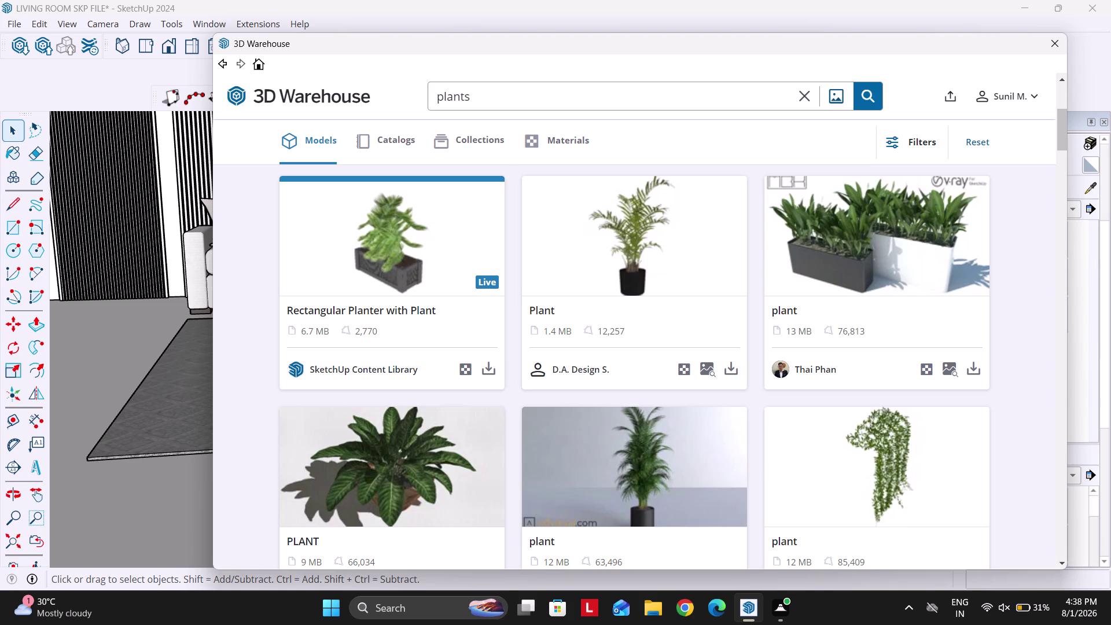
Download the potted palm from the plant results into the model and dismiss the version warning.
scroll(down, 3)
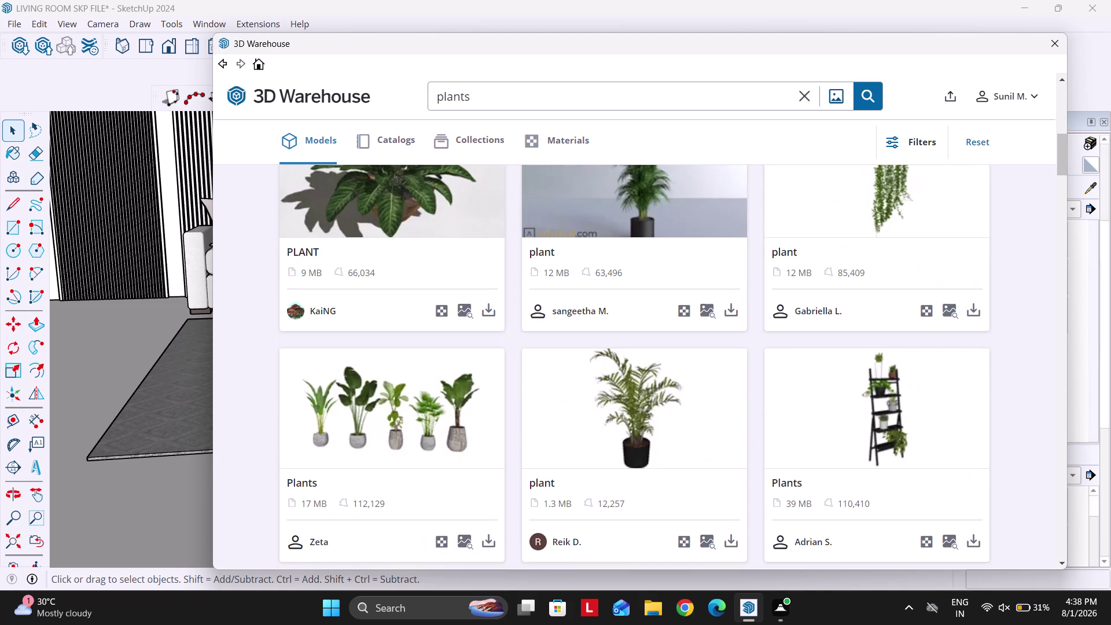
click(730, 312)
click(594, 324)
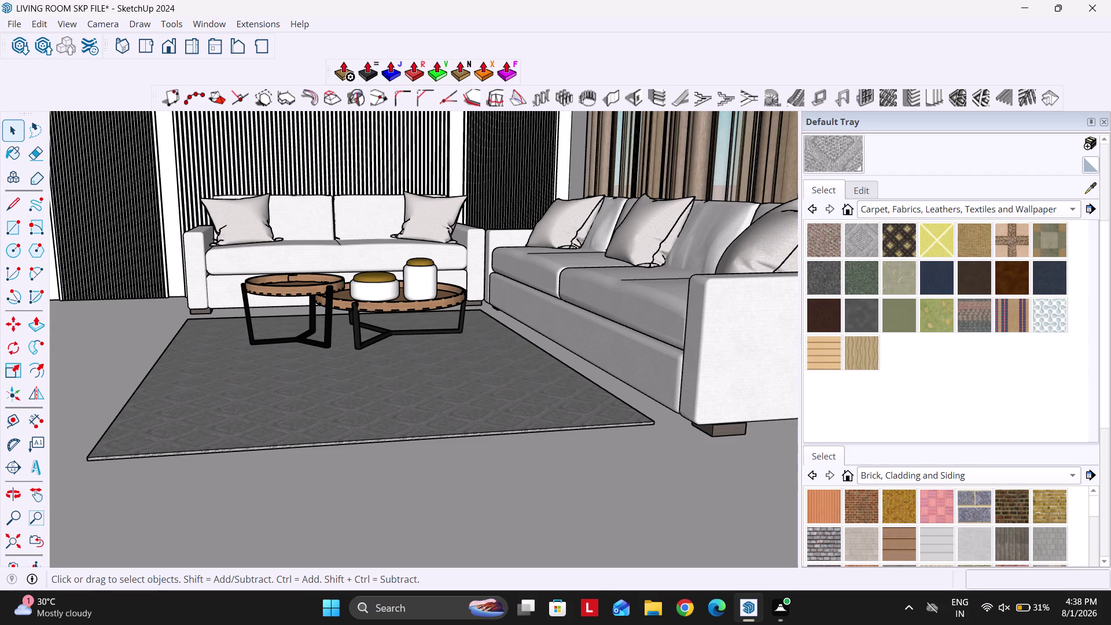
click(690, 337)
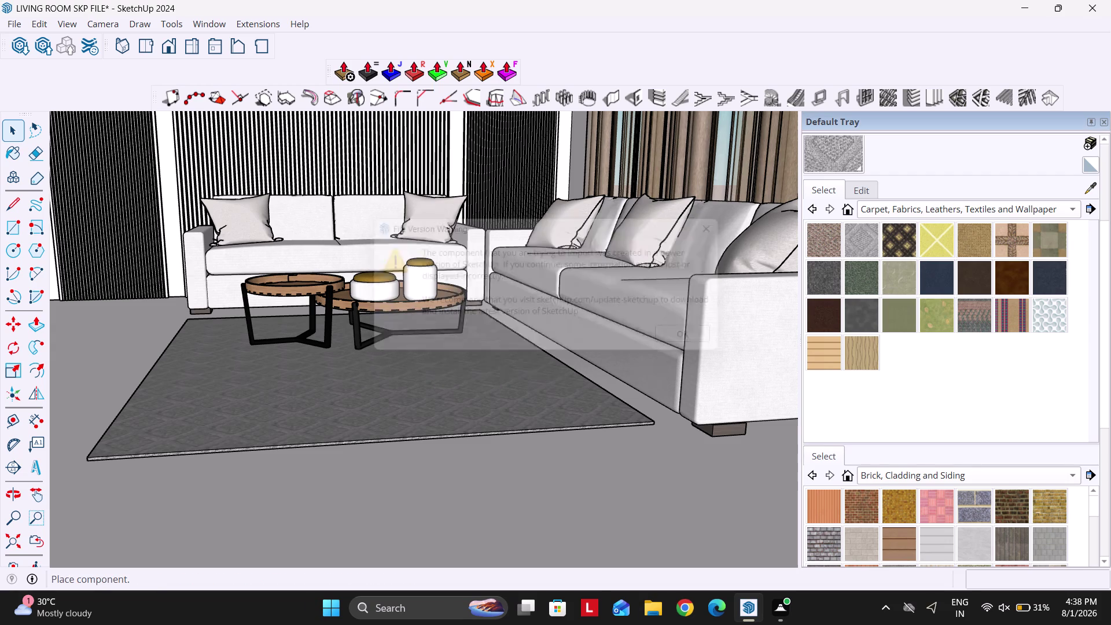
Drop the palm onto the distant floor area of the model.
scroll(down, 3)
scroll(down, 3)
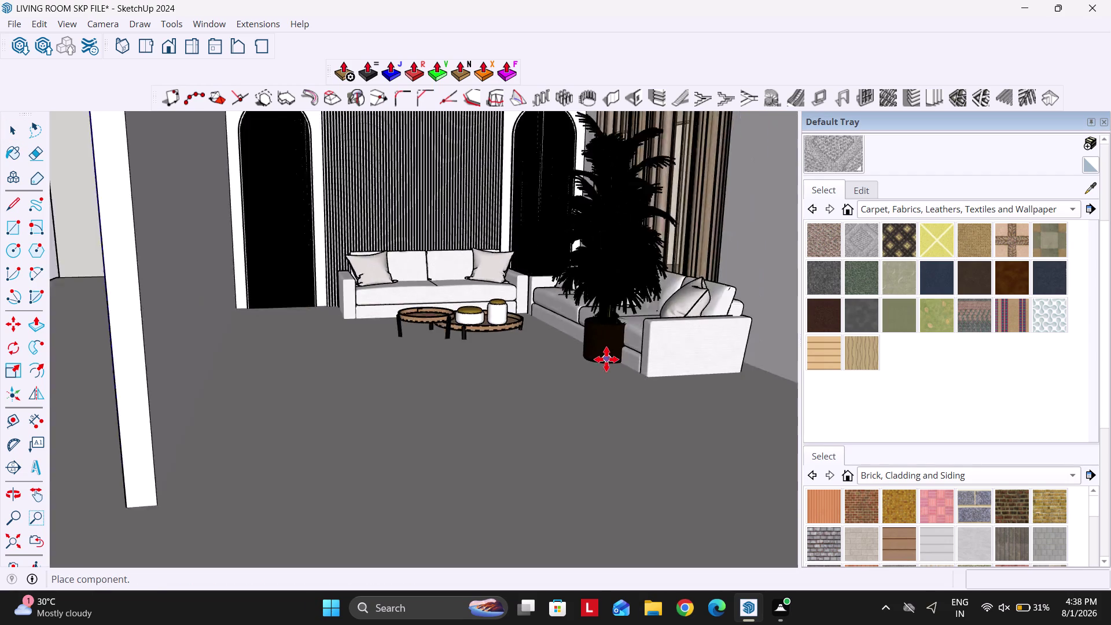
scroll(down, 3)
scroll(down, 3)
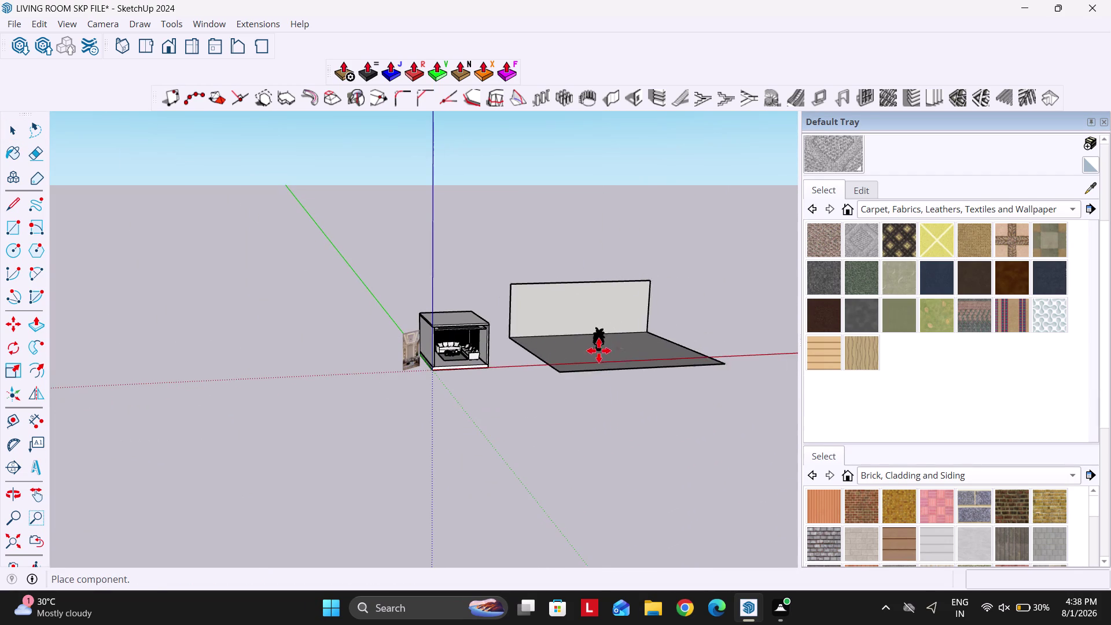
click(615, 356)
key(space)
Select only the palm inside the floor-and-wall group and cut it out.
scroll(up, 3)
scroll(up, 3)
double_click(620, 295)
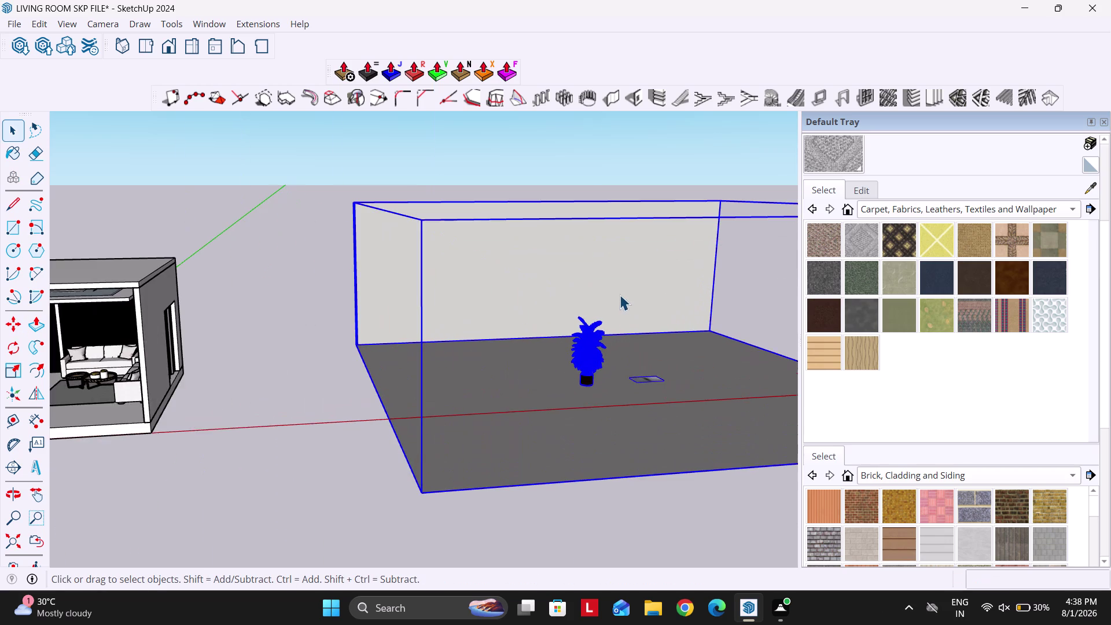
click(596, 346)
key(ctrl+x)
scroll(down, 3)
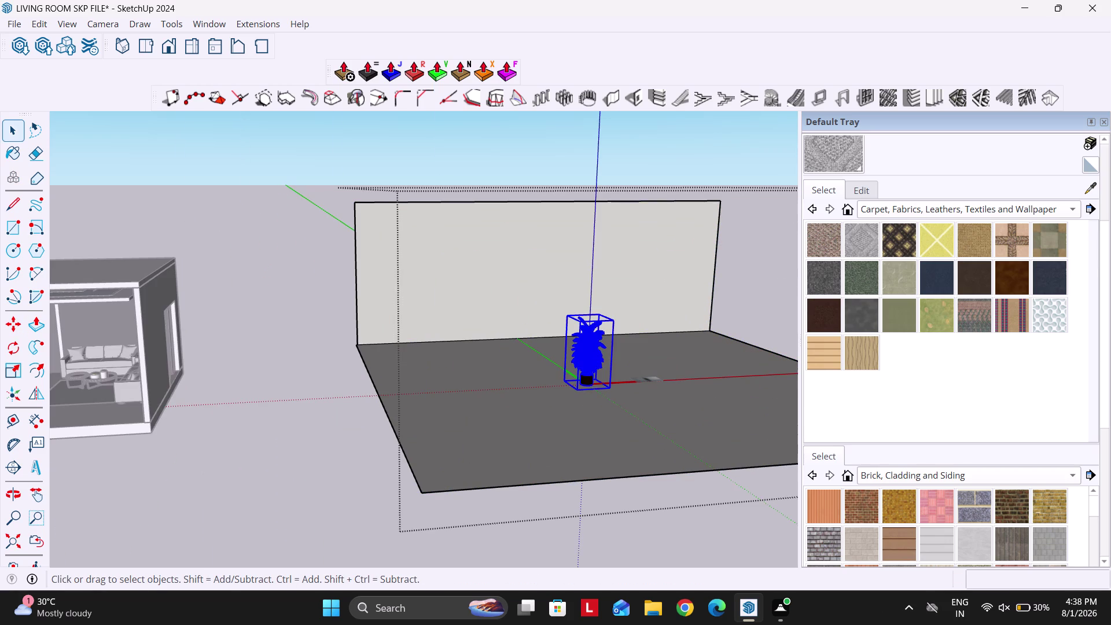
key(Escape)
key(Escape)
click(628, 273)
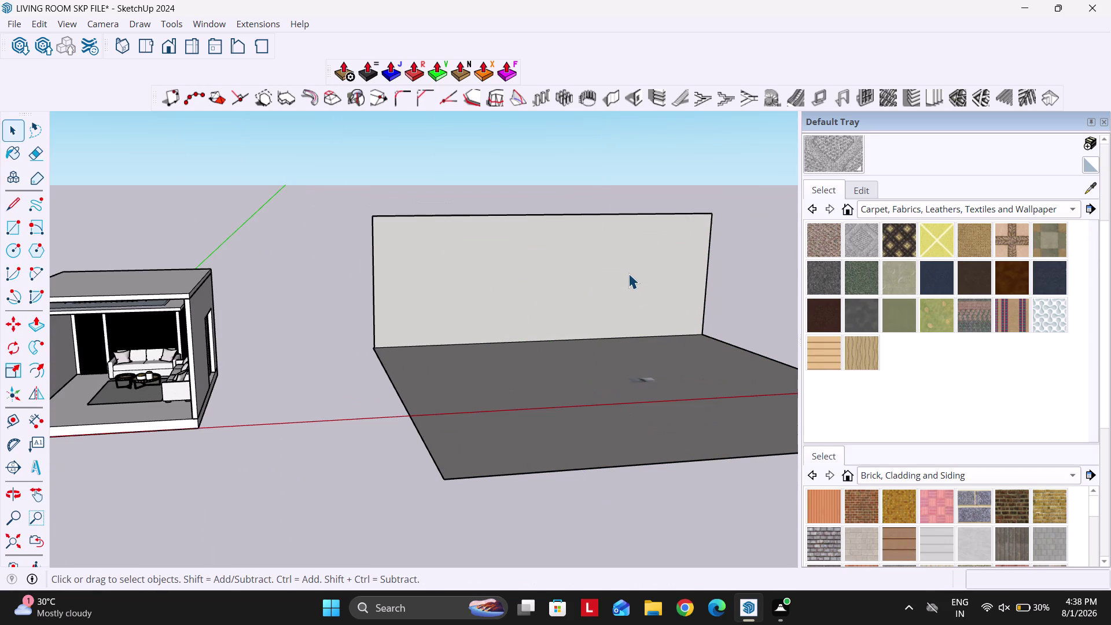
key(Delete)
Paste the cut palm back into the scene near the living room box.
scroll(down, 3)
key(ctrl+v)
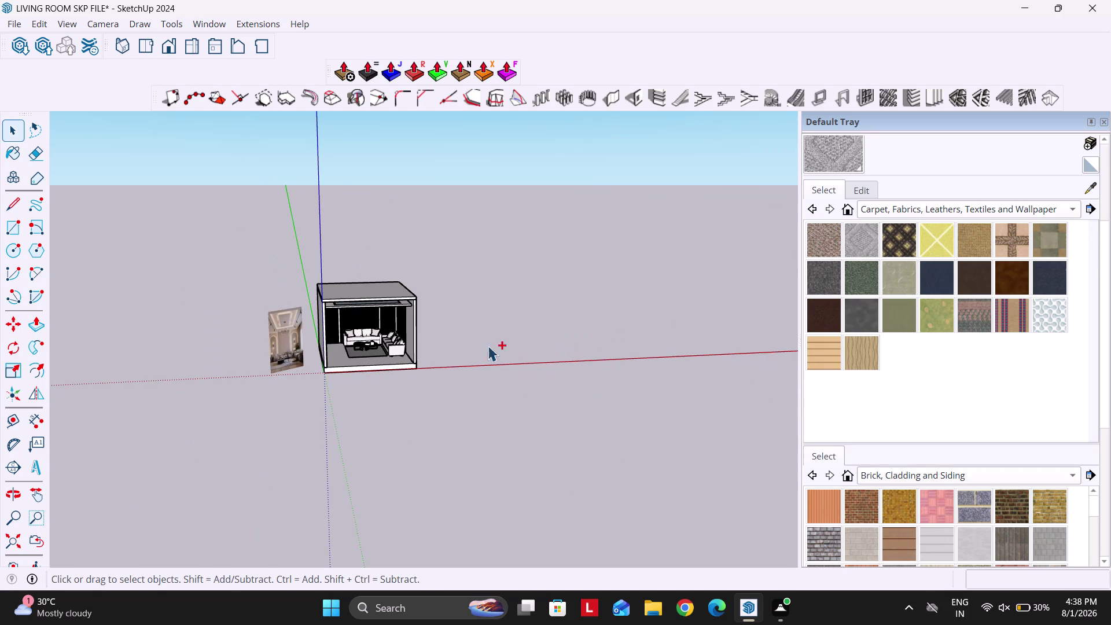
scroll(up, 3)
scroll(up, 3)
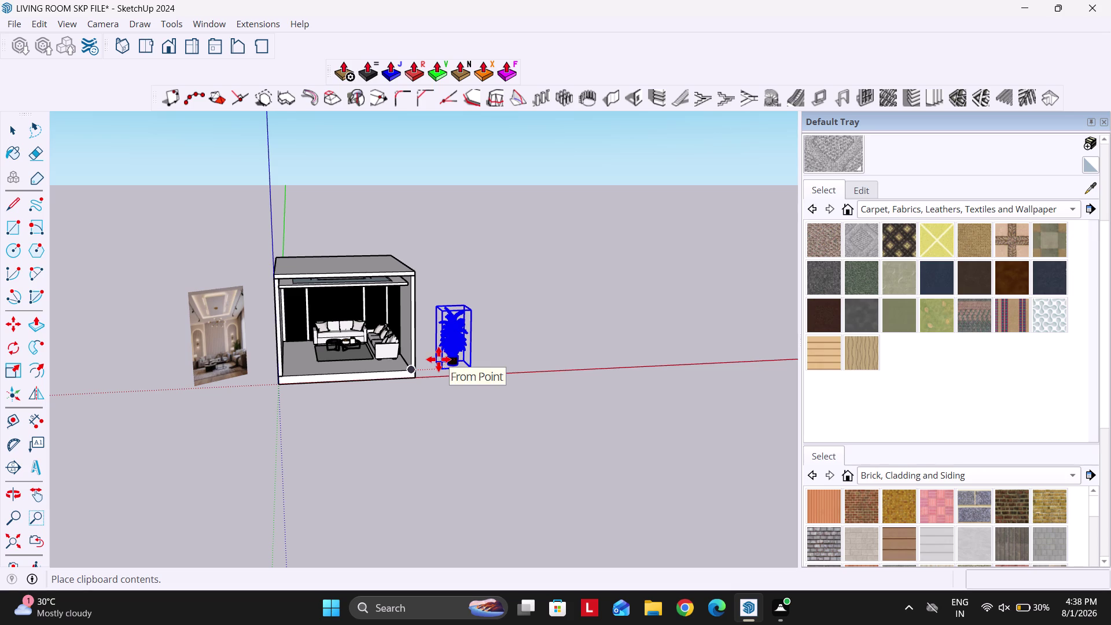
Drop the pasted palm beside the room, then move it into the sofa corner.
scroll(up, 3)
click(456, 373)
scroll(up, 3)
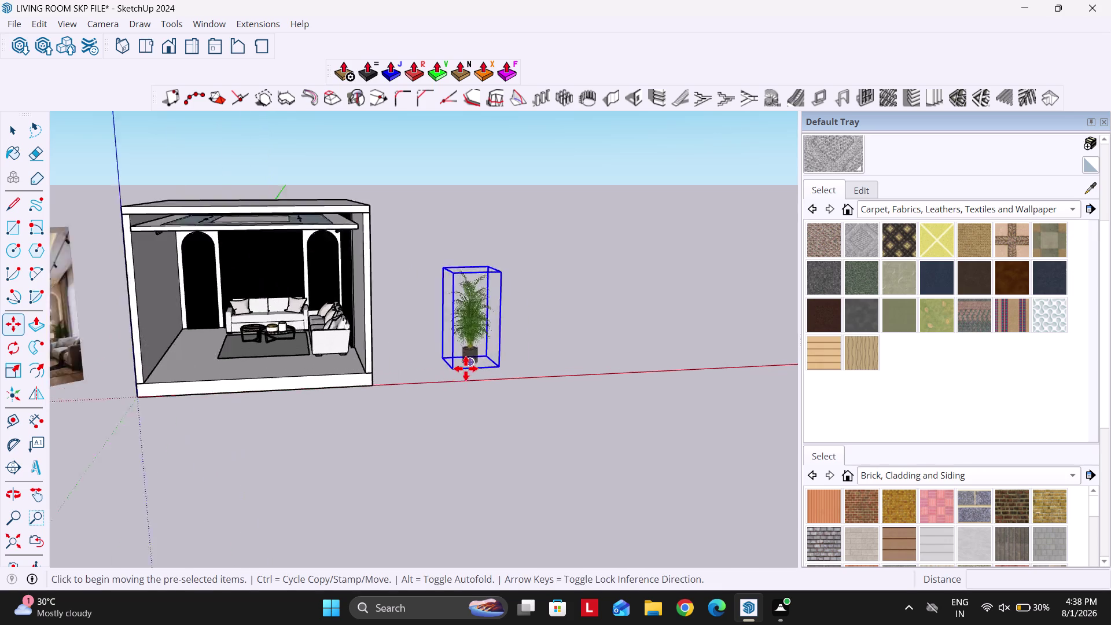
scroll(up, 3)
click(510, 363)
scroll(down, 3)
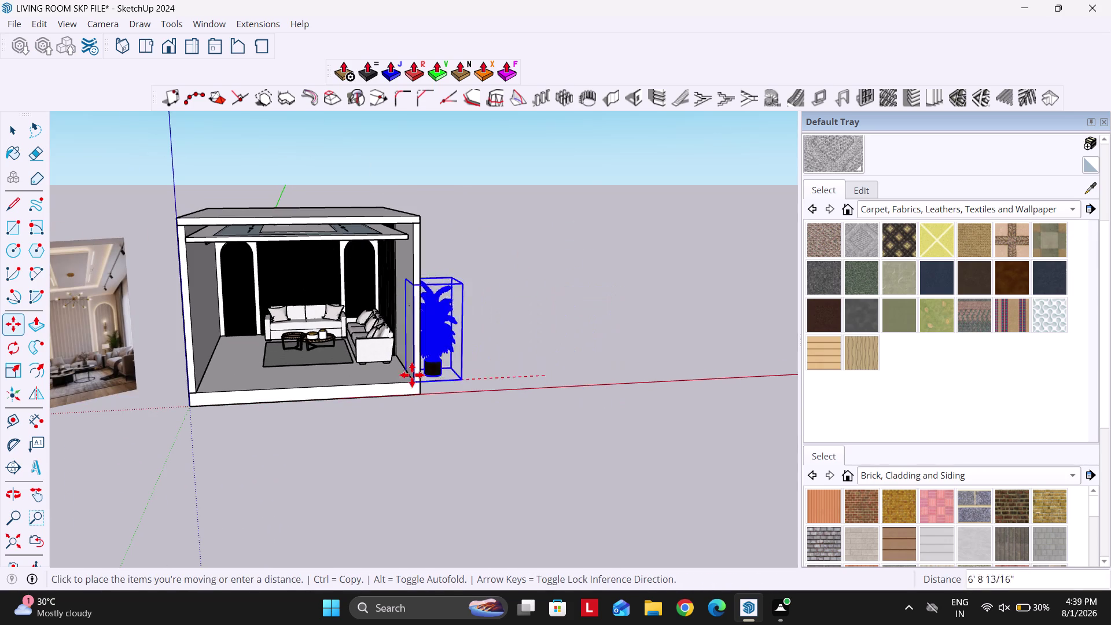
scroll(up, 3)
scroll(up, 3)
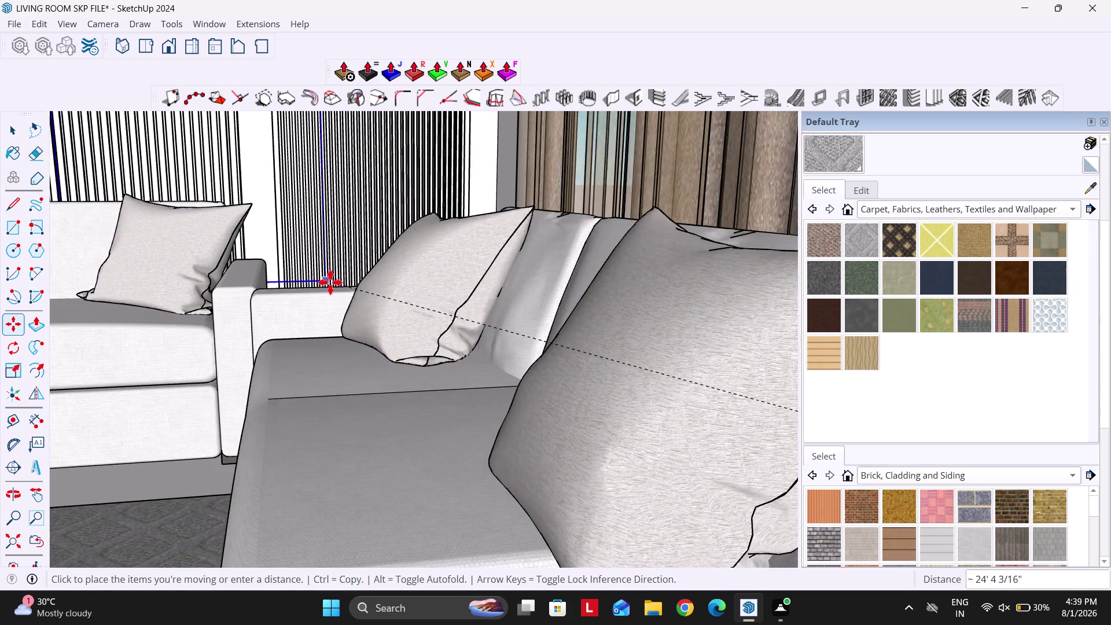
middle_drag(338, 285, 499, 441)
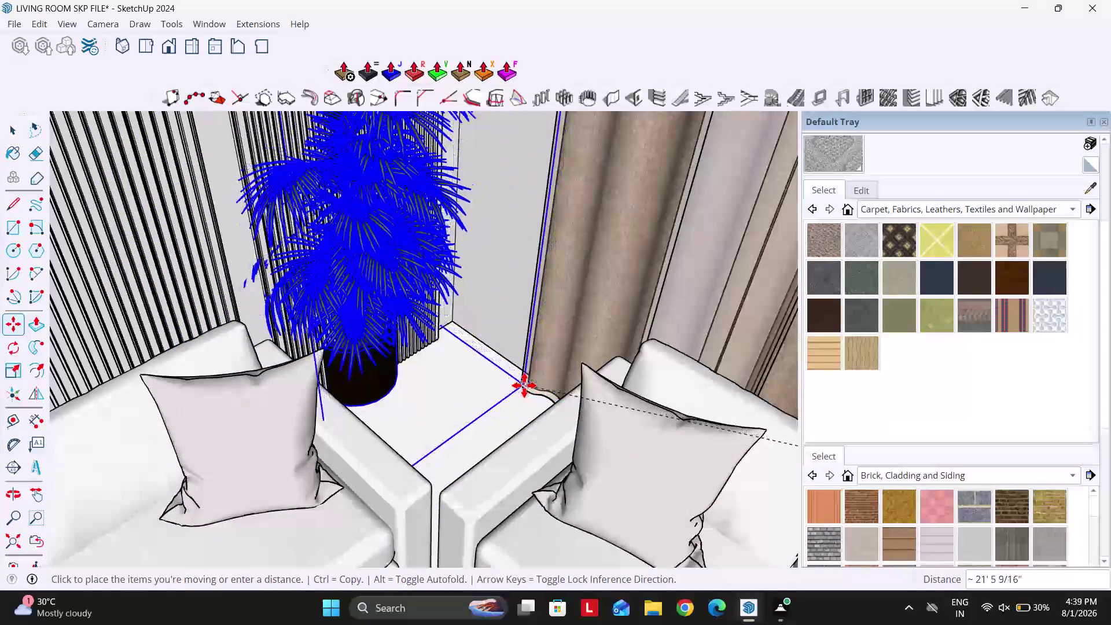
click(525, 385)
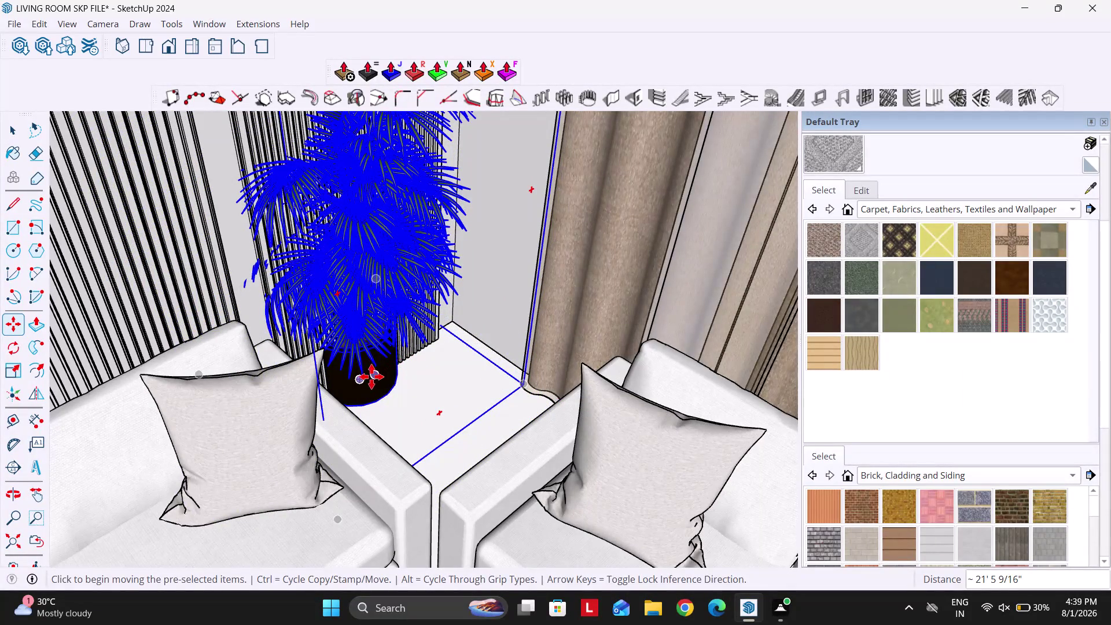
Reposition the palm deeper into the corner between the two sofas.
click(365, 381)
key(Left)
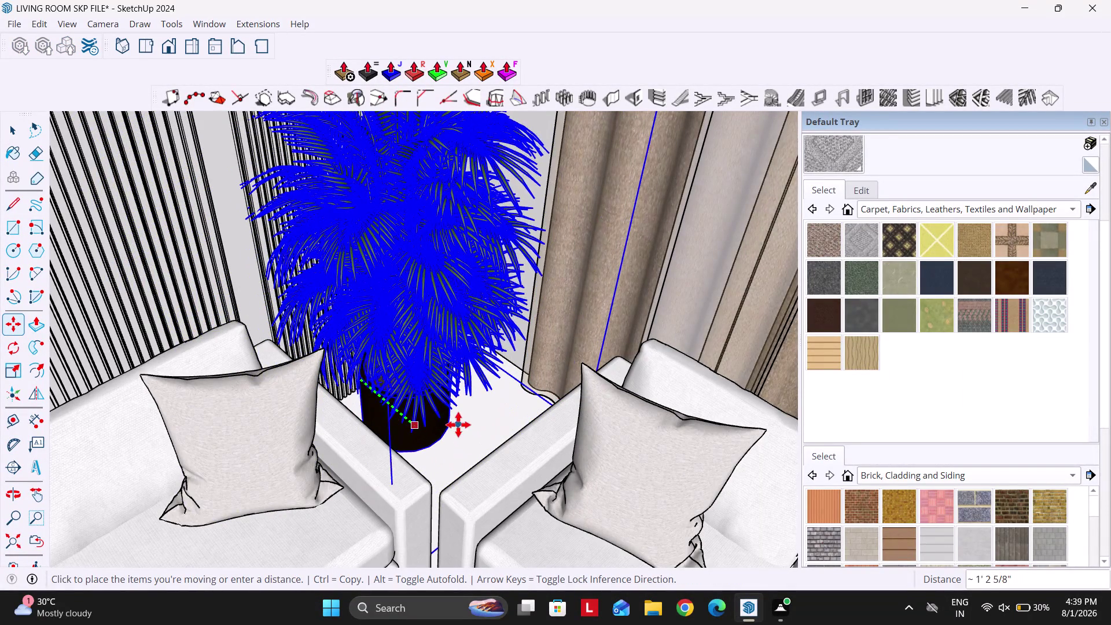
click(474, 439)
click(458, 426)
key(Right)
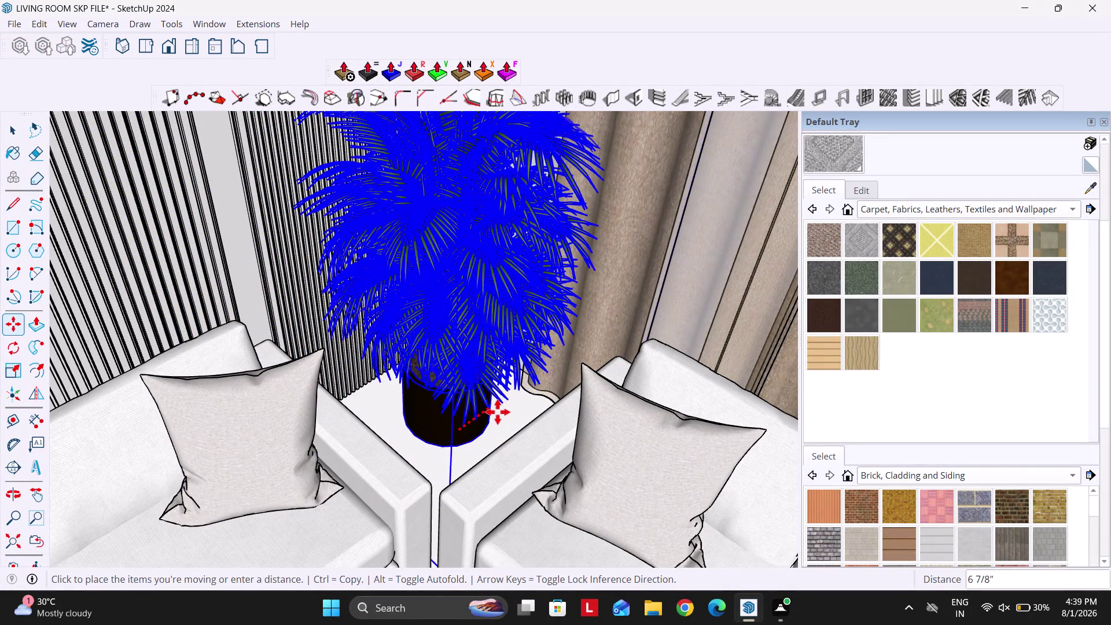
click(491, 416)
key(space)
middle_drag(507, 413, 398, 359)
scroll(down, 3)
middle_drag(469, 416, 419, 333)
scroll(down, 3)
middle_drag(460, 385, 468, 355)
Resize the palm from a corner grip with the Scale tool.
key(s)
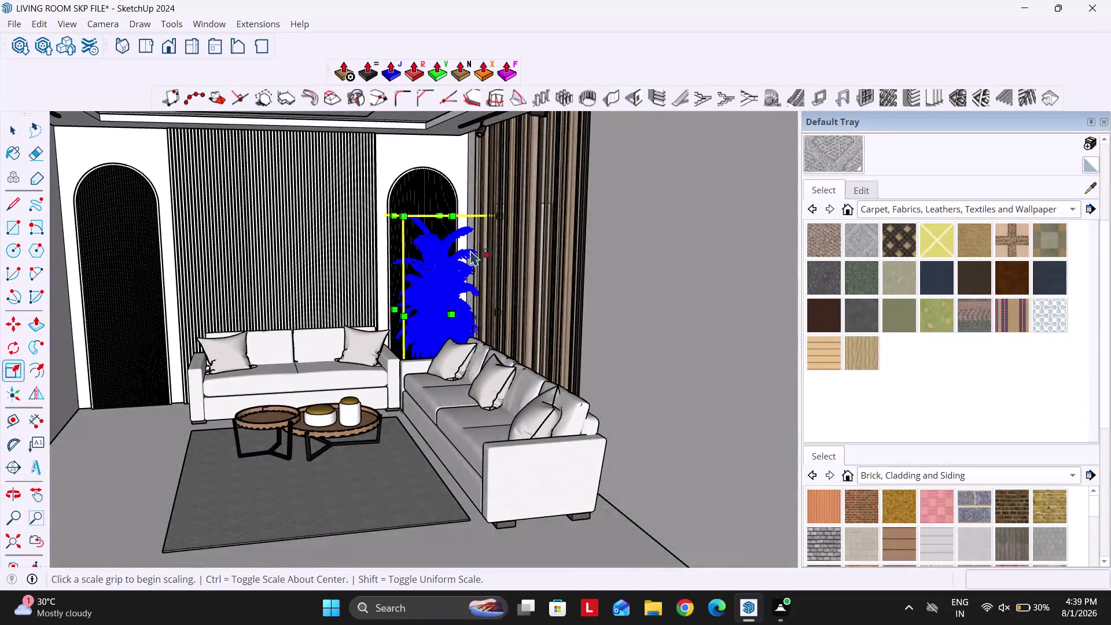
scroll(up, 3)
middle_drag(479, 245, 512, 280)
key(k)
click(464, 200)
key(k)
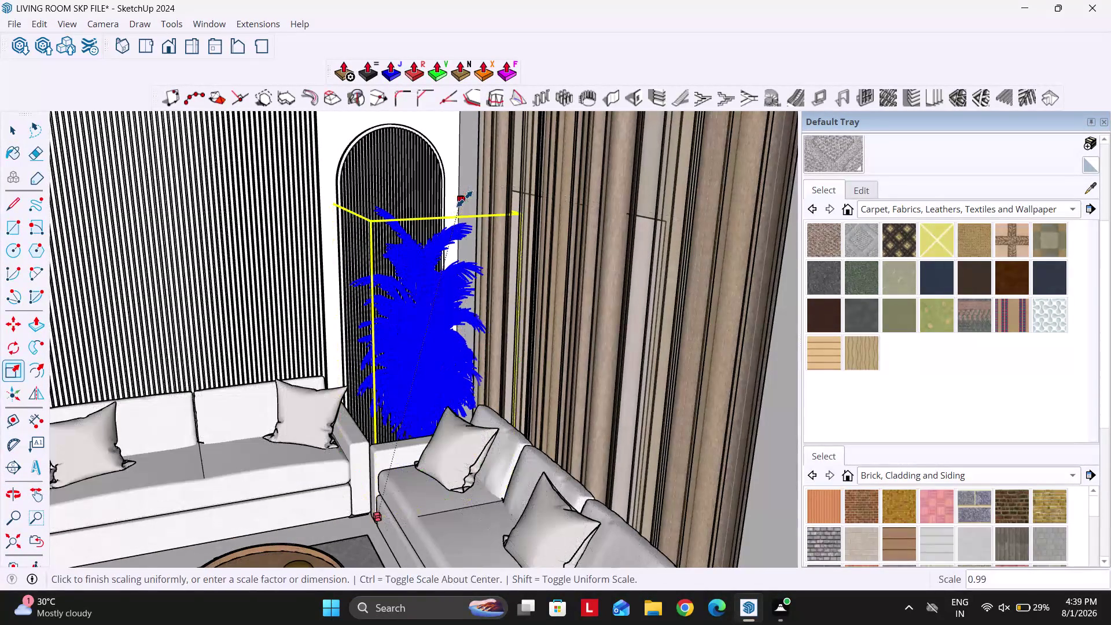
click(451, 270)
key(space)
Move the resized palm snugly into the sofa corner.
scroll(up, 3)
middle_drag(410, 390, 530, 423)
scroll(up, 3)
key(m)
click(470, 459)
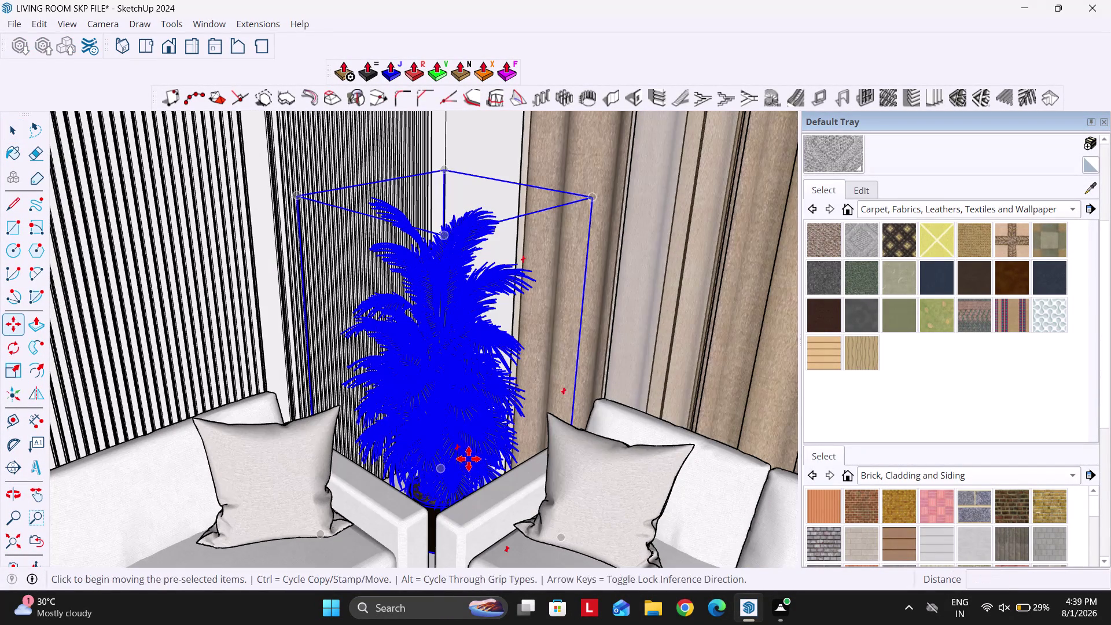
key(Left)
click(456, 455)
key(space)
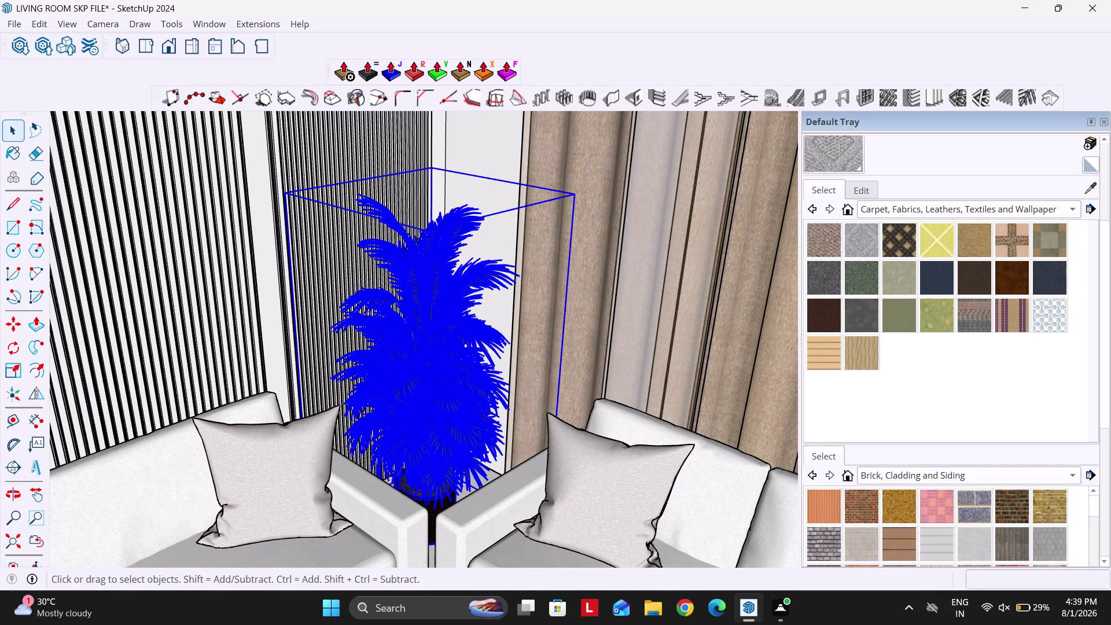
click(13, 544)
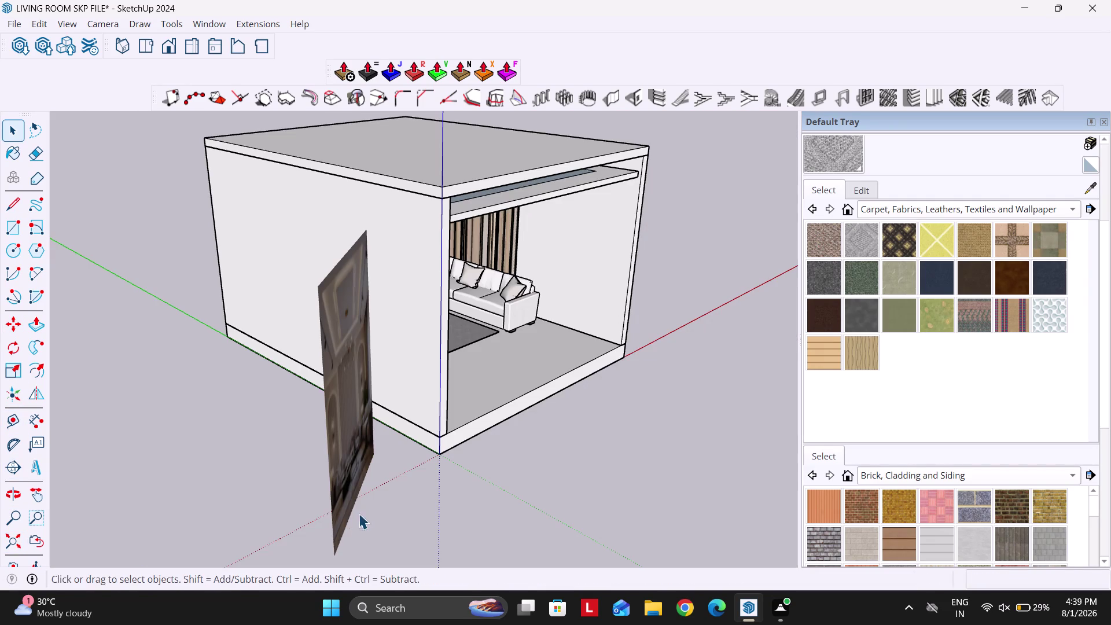
Orbit around the outside of the room and deselect the palm.
middle_drag(316, 496, 172, 486)
scroll(down, 3)
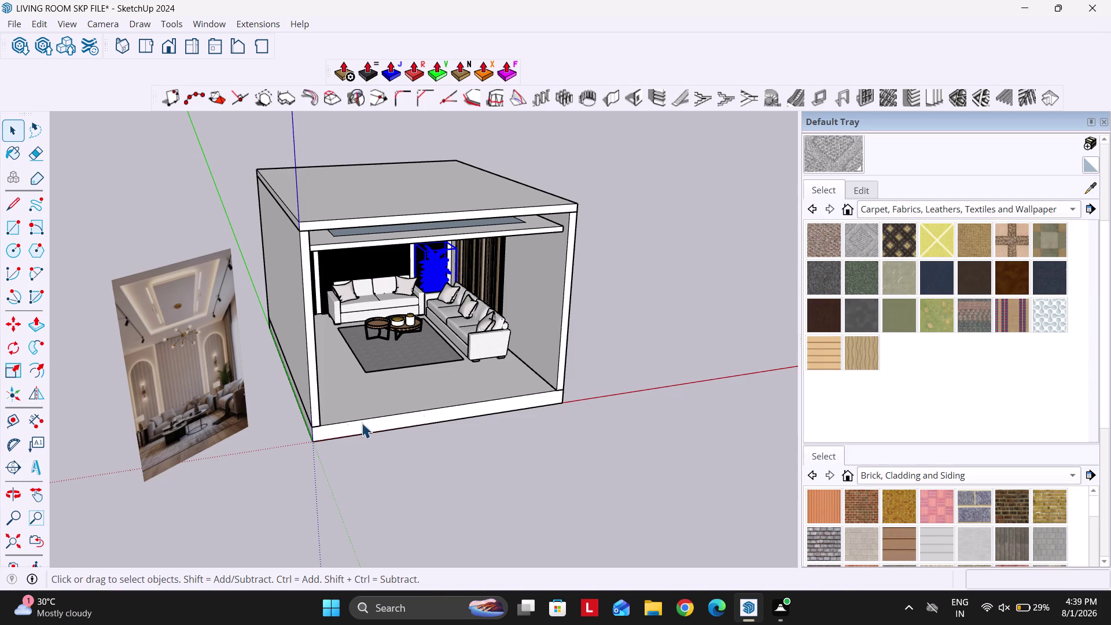
click(570, 434)
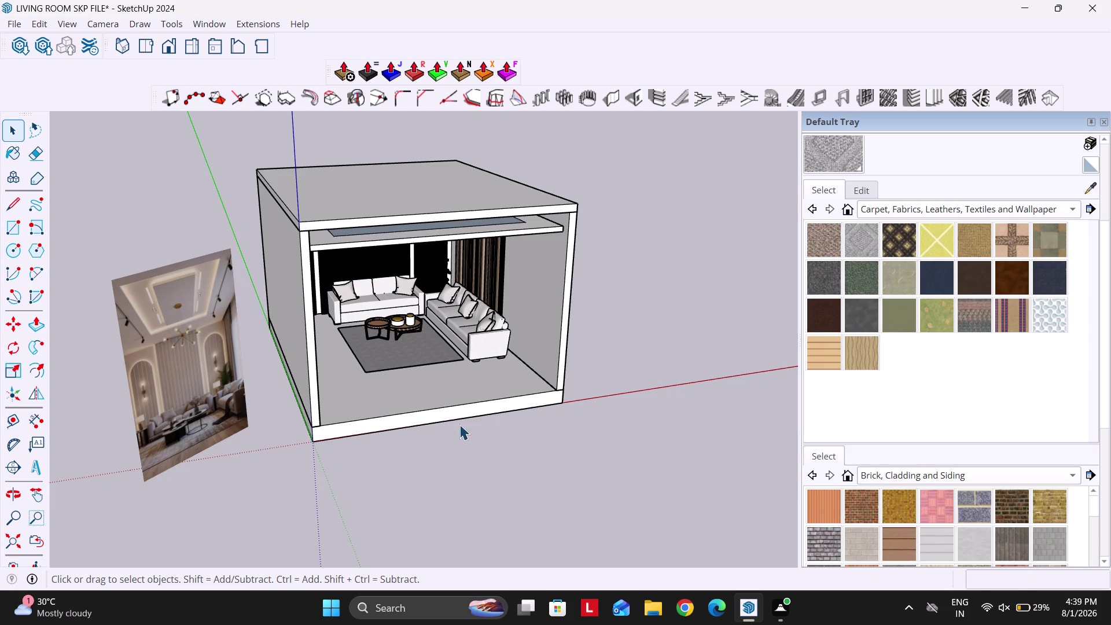
Orbit into the room toward the sofas and back out, then launch 3D Warehouse.
scroll(down, 3)
middle_drag(521, 446, 415, 397)
scroll(up, 3)
scroll(up, 3)
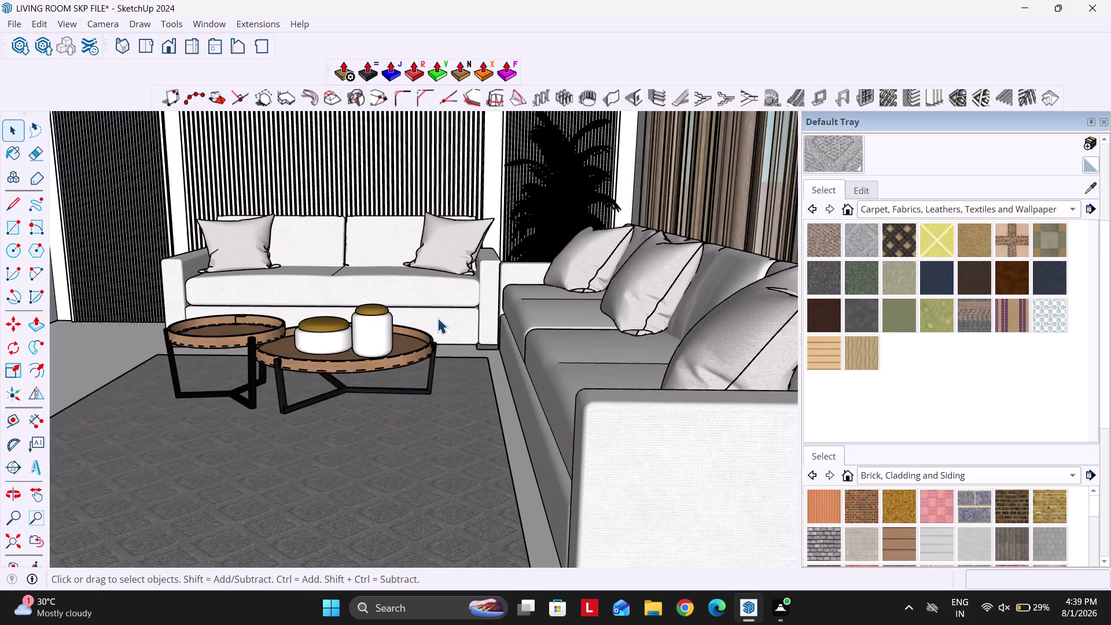
scroll(up, 3)
middle_drag(507, 238, 598, 326)
right_drag(545, 254, 555, 258)
scroll(down, 3)
scroll(down, 3)
scroll(down, 3)
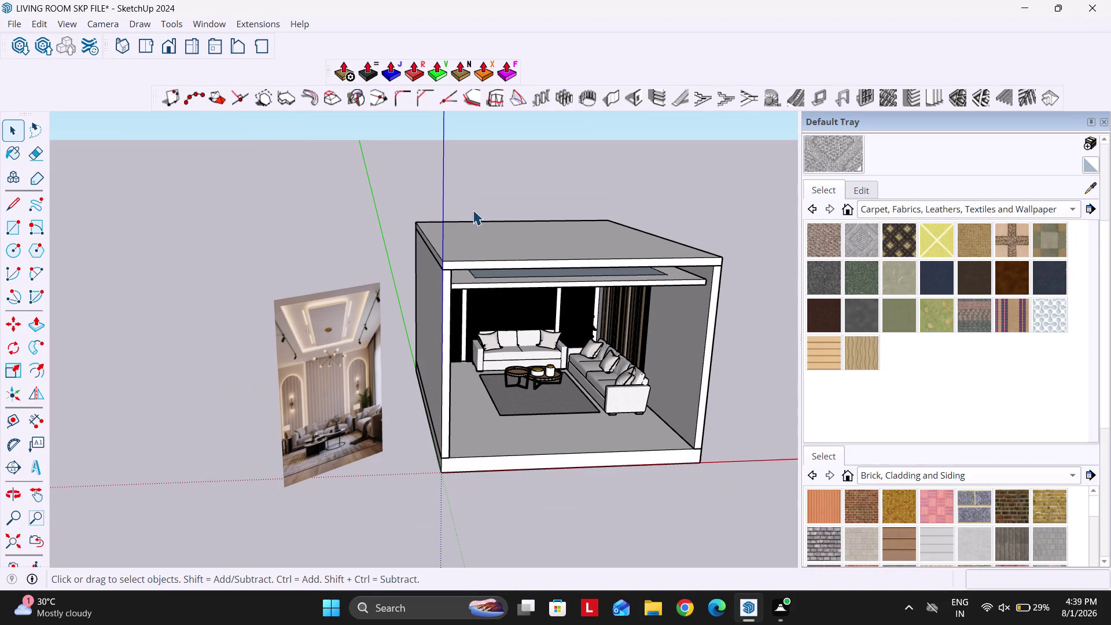
click(22, 47)
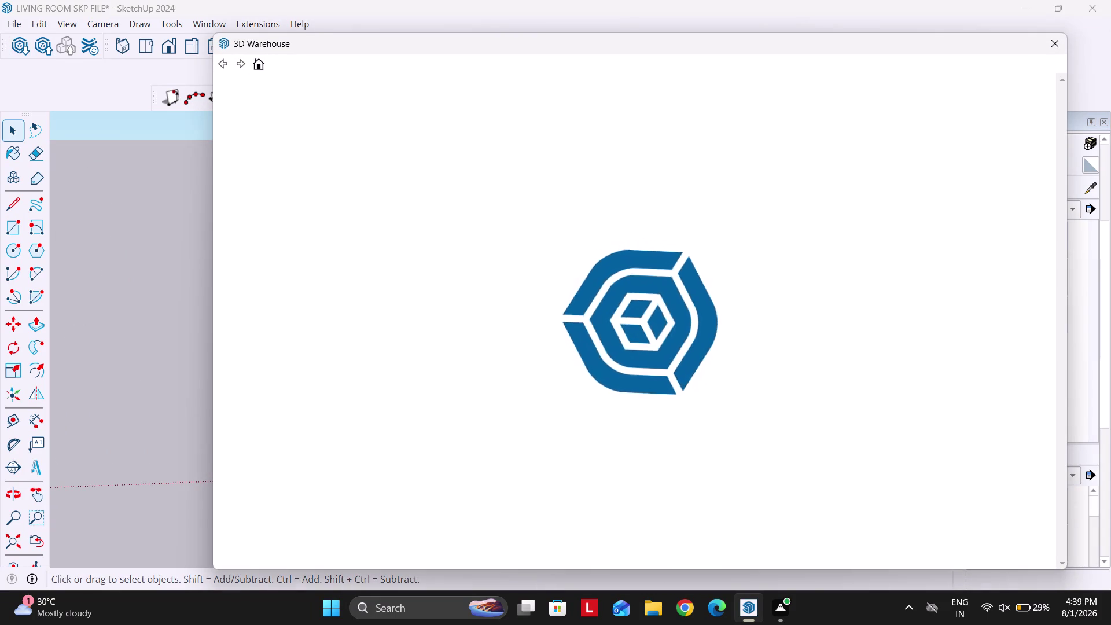
Replace the 'plants' search with a 3D Warehouse search for 'table lamps'.
drag(483, 100, 472, 98)
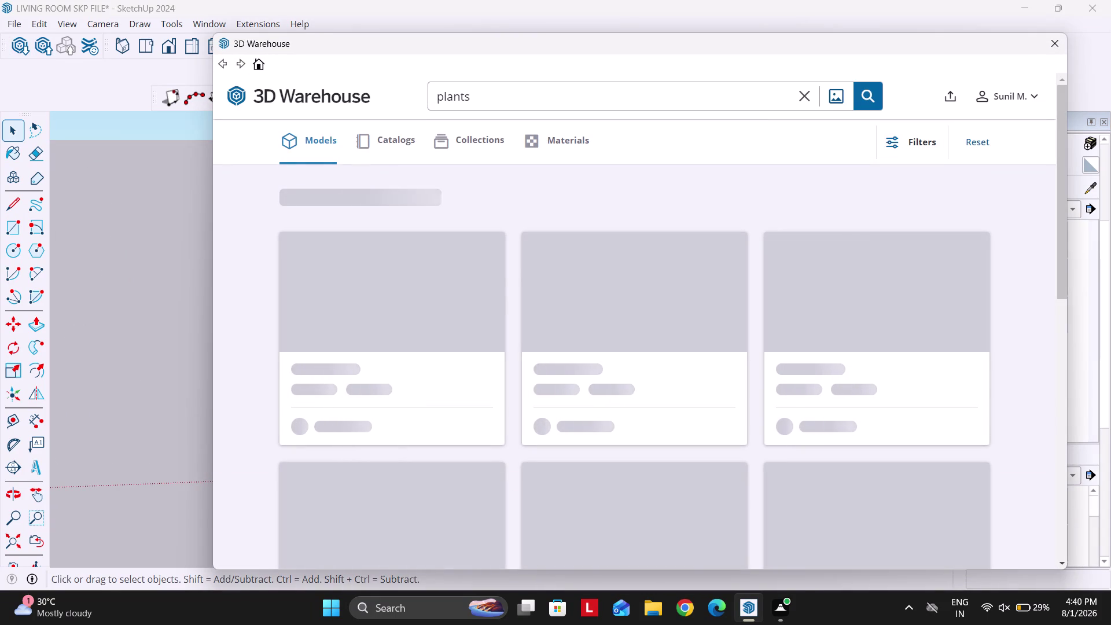
drag(472, 98, 395, 95)
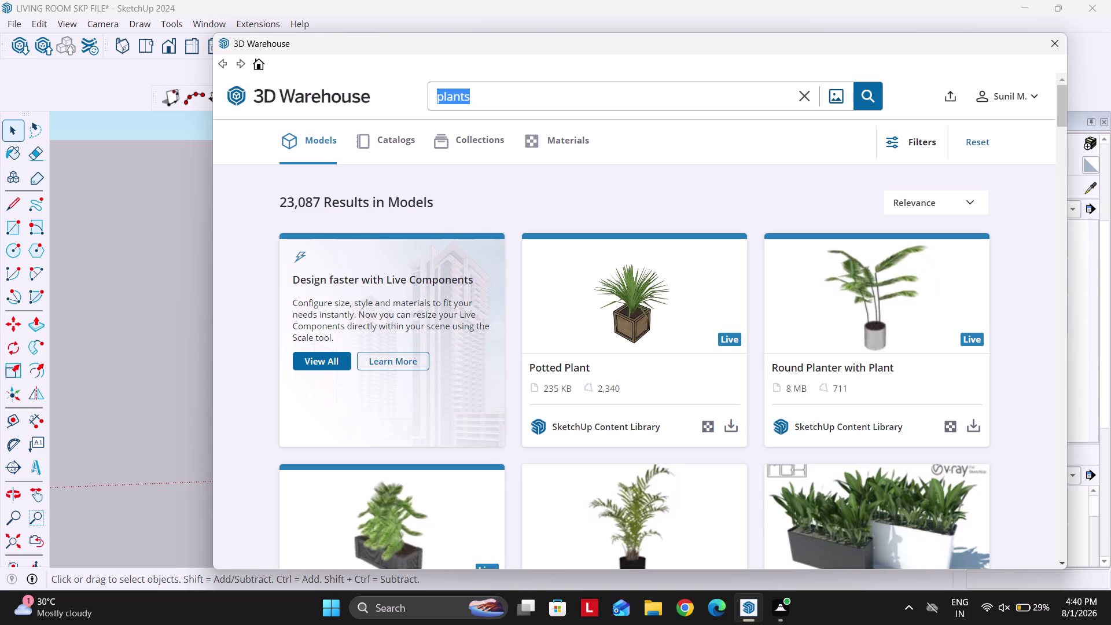
text(table)
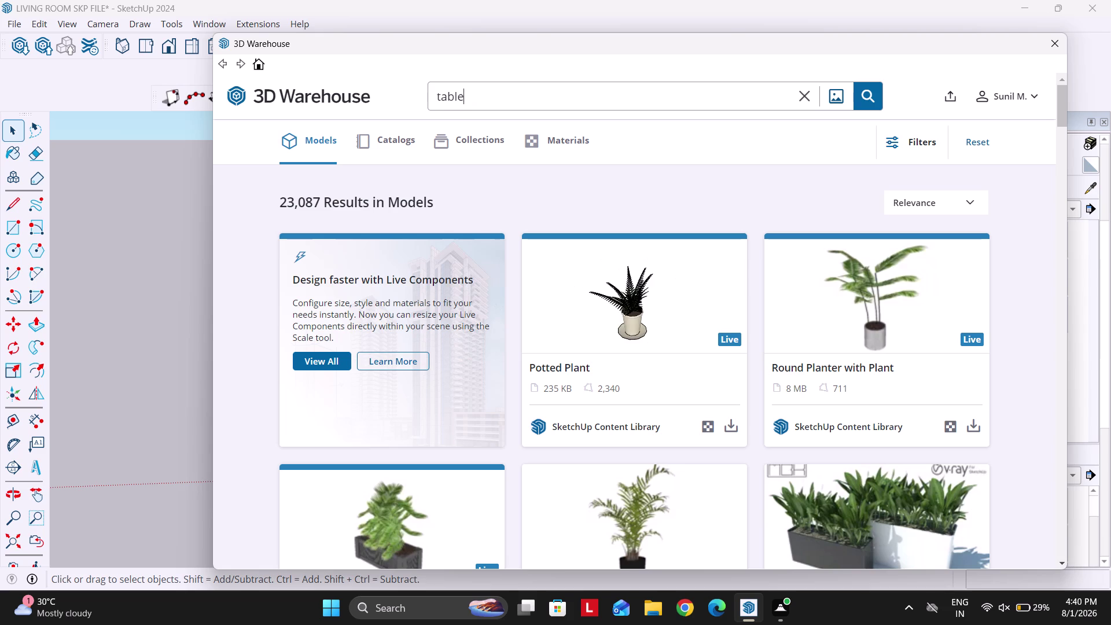
key(space)
text(lamps)
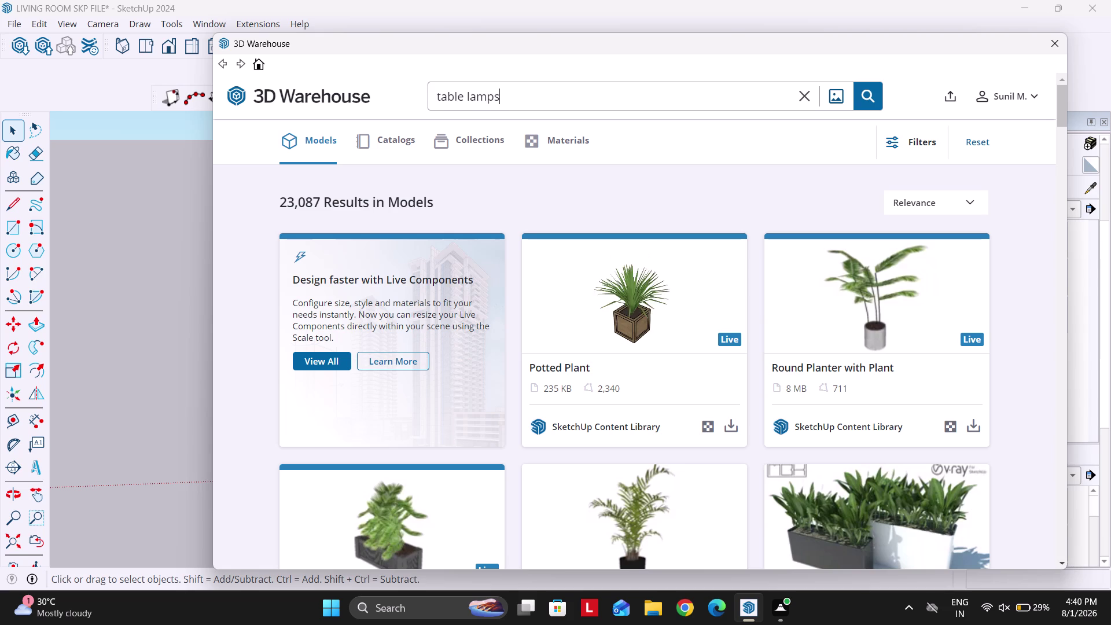
key(Return)
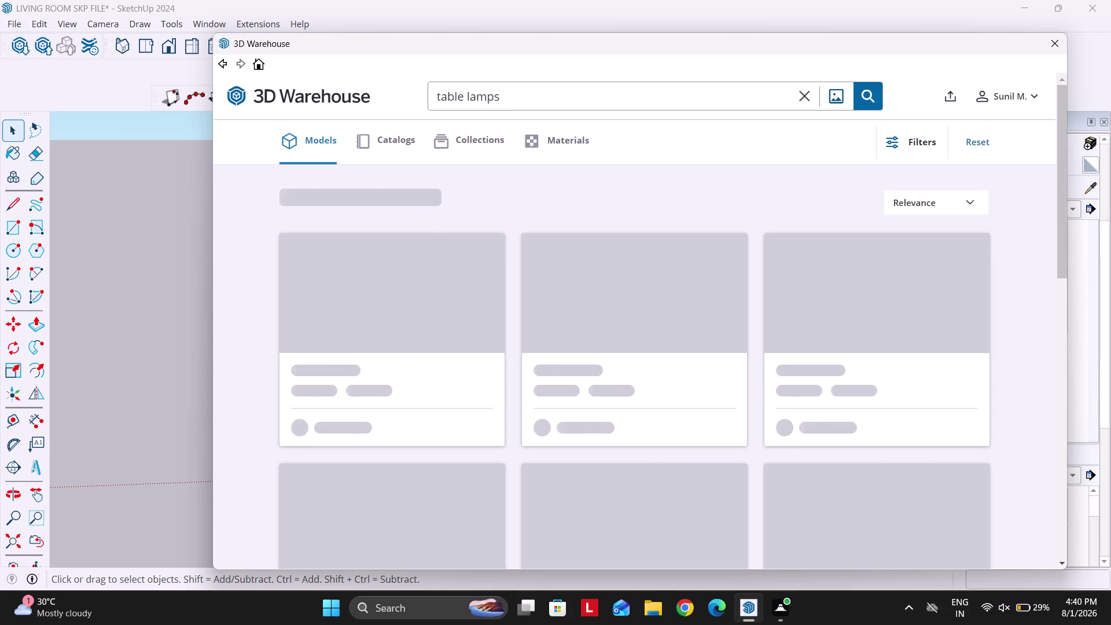
scroll(down, 3)
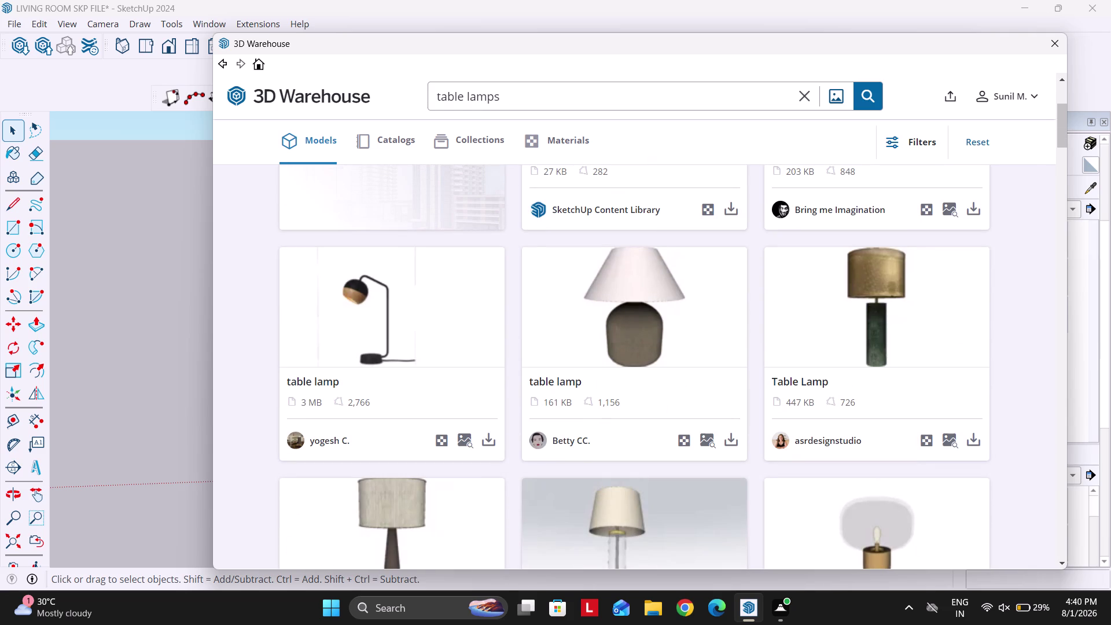
Add 'table' to the search terms and rerun the search.
click(526, 92)
key(space)
text(ta)
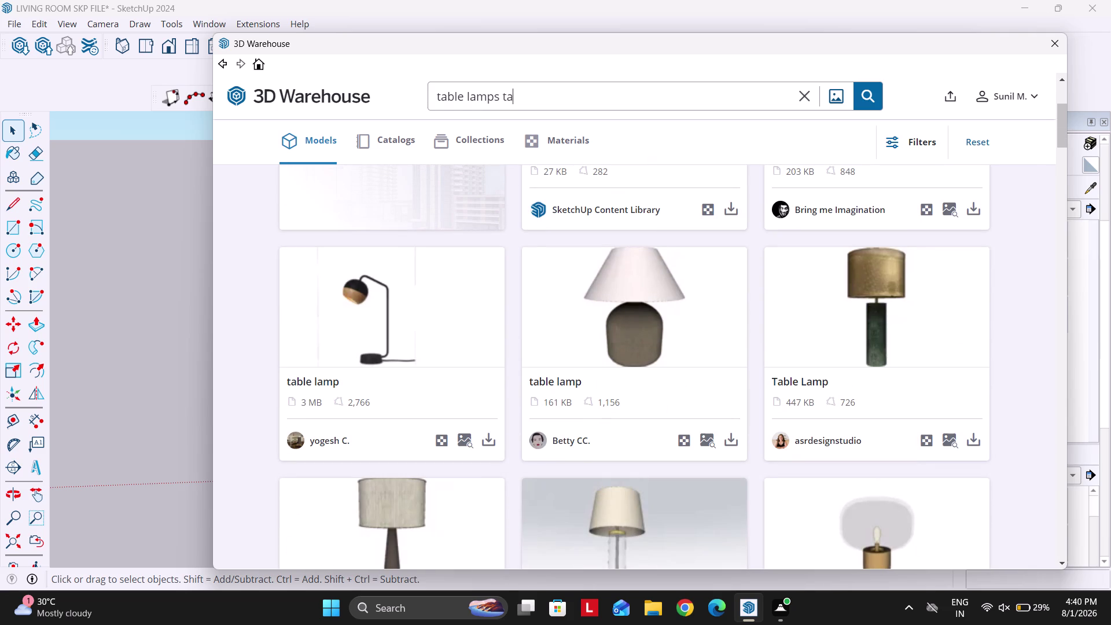
text(b)
text(le)
key(Return)
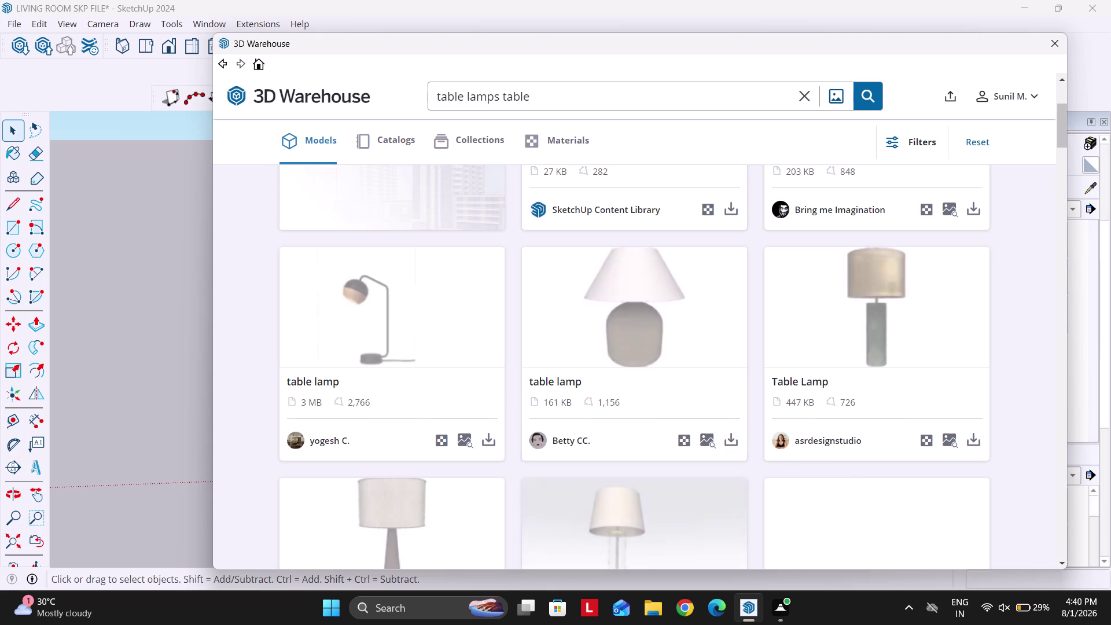
Change the search terms to 'side table' and search.
drag(502, 97, 407, 98)
key(BackSpace)
text(sid)
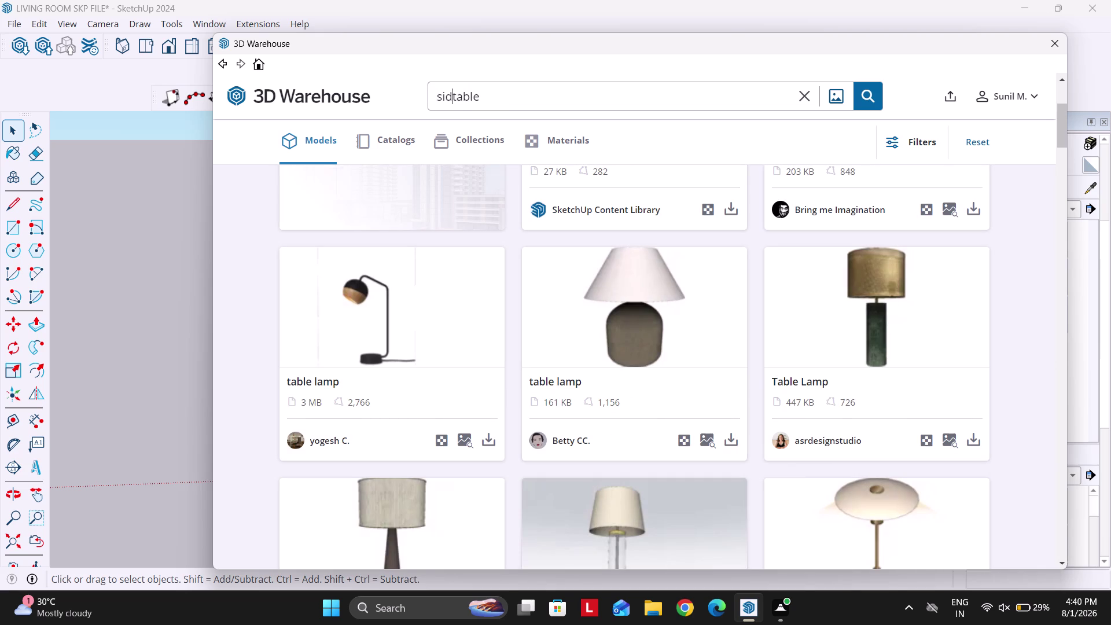
text(e)
key(space)
key(Return)
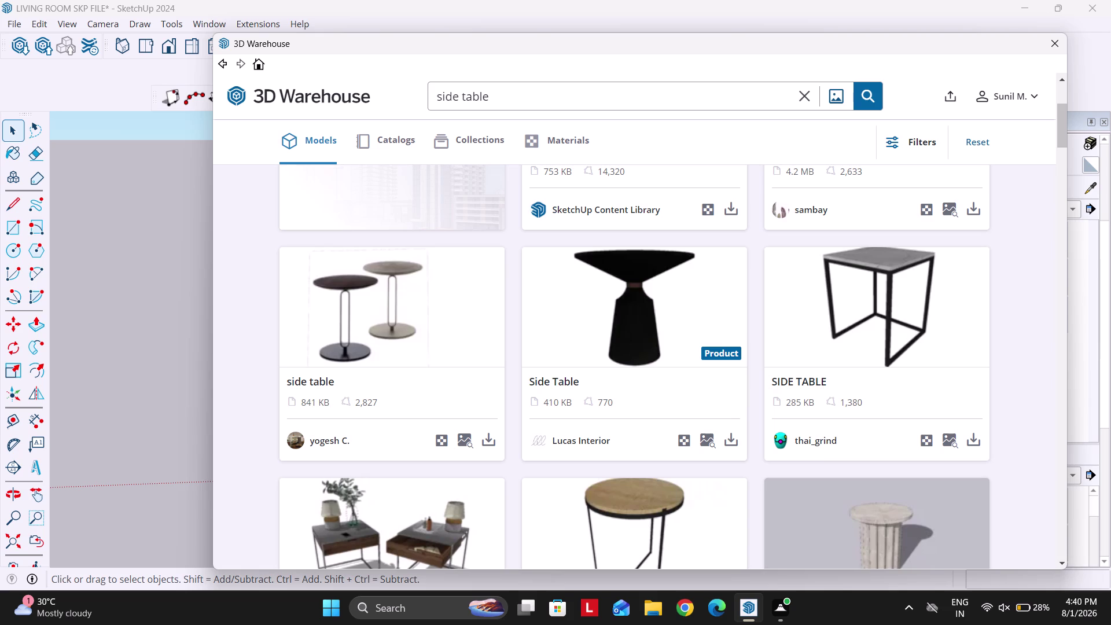
Search 3D Warehouse for 'beds'.
drag(514, 104, 309, 83)
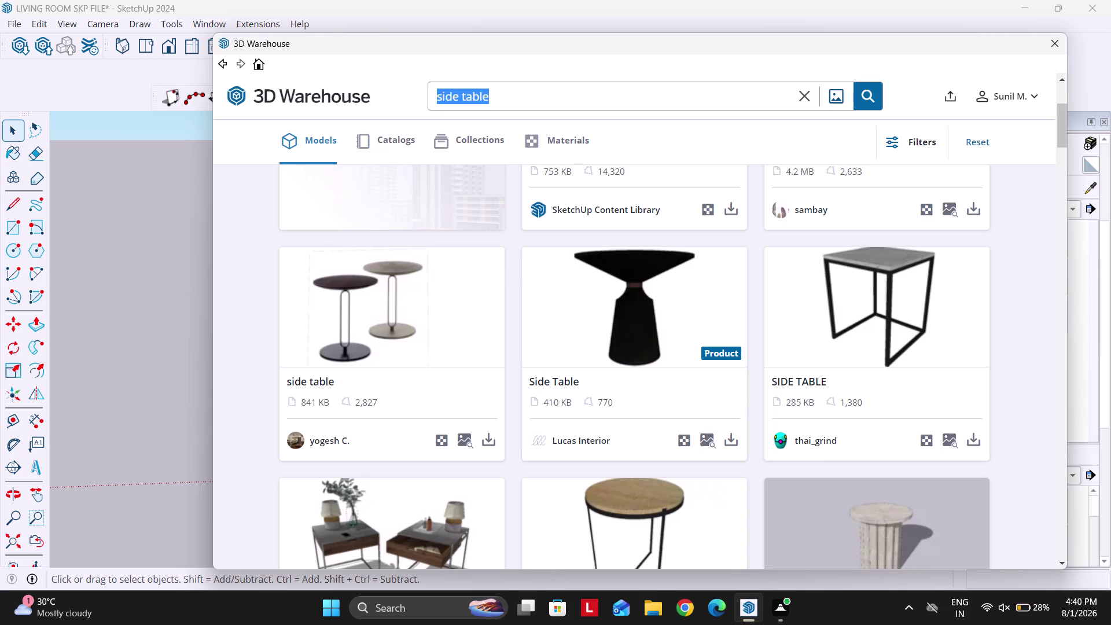
text(beds)
key(Return)
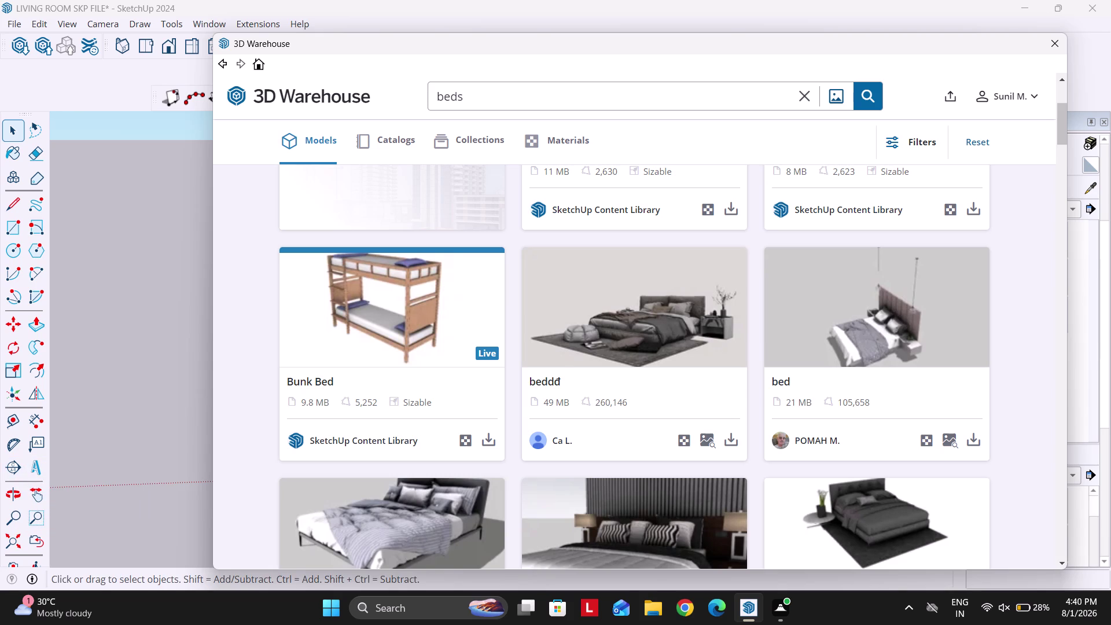
Download the 'beddd' bed set from the bed results and confirm.
scroll(down, 3)
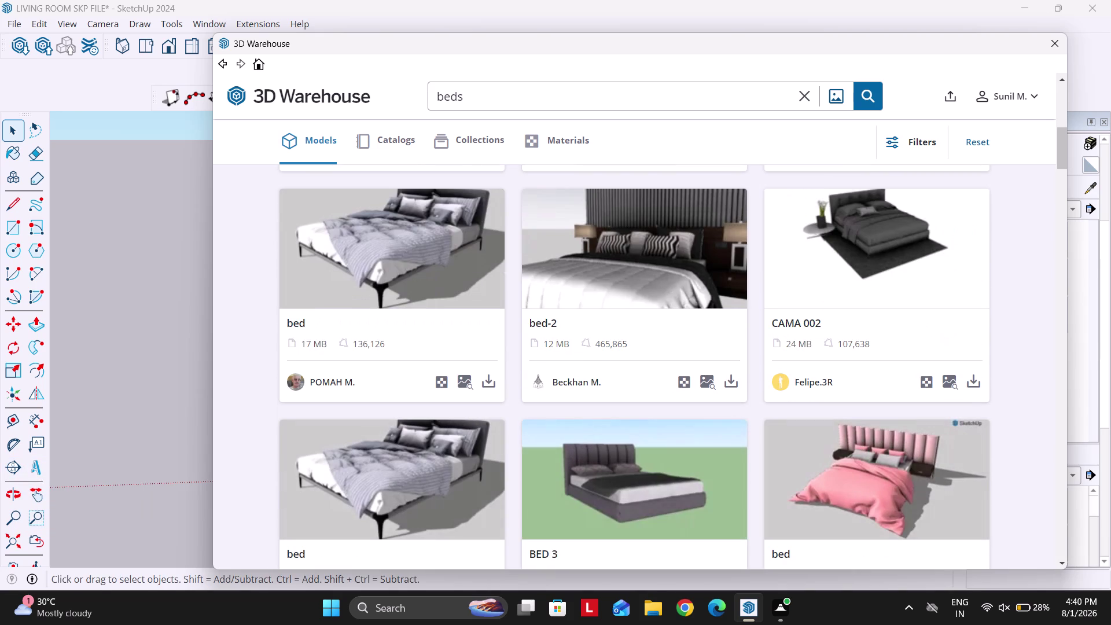
scroll(down, 3)
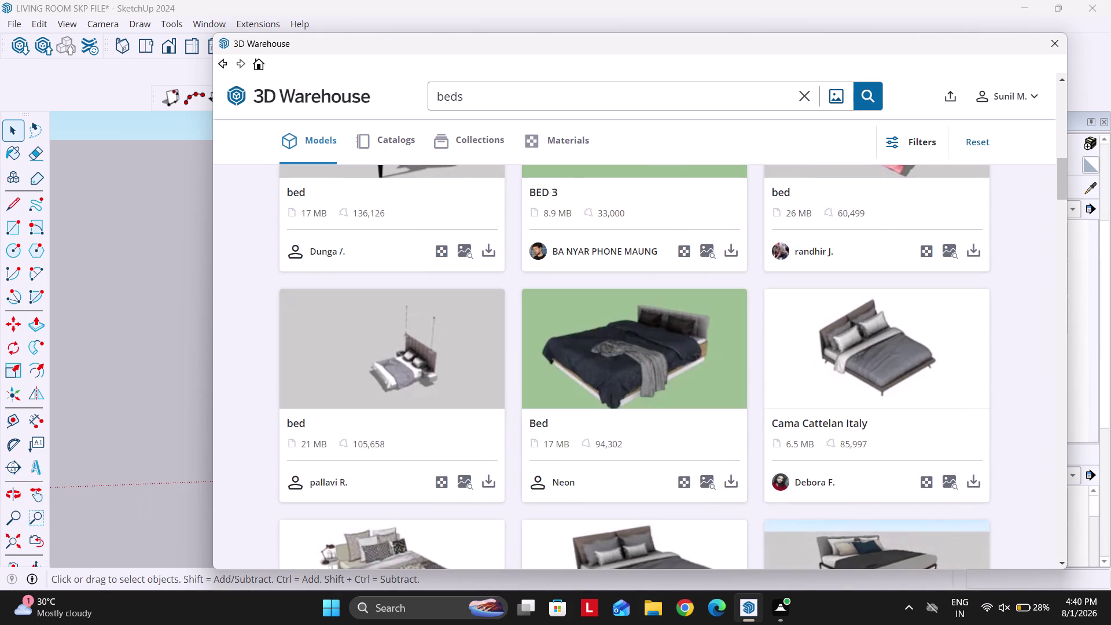
scroll(down, 3)
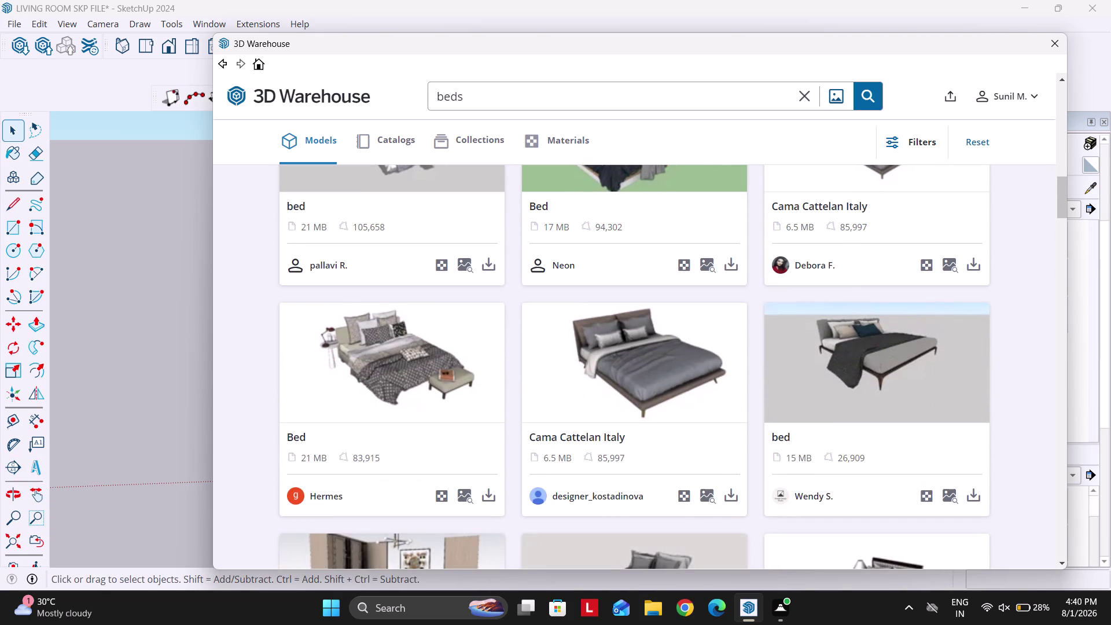
scroll(down, 3)
scroll(up, 3)
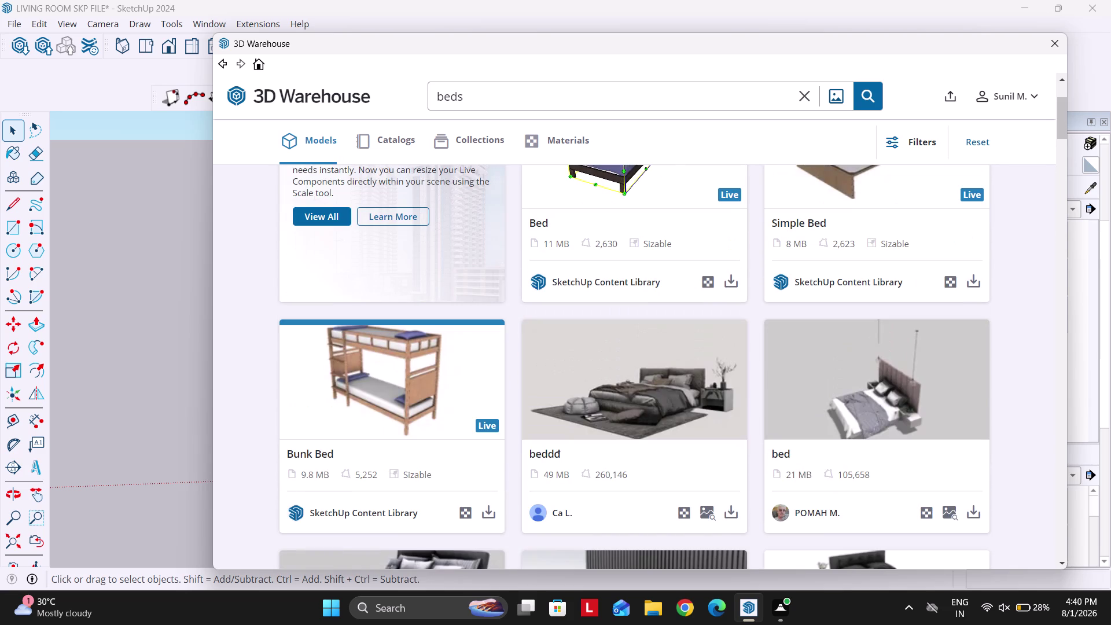
click(734, 509)
click(599, 327)
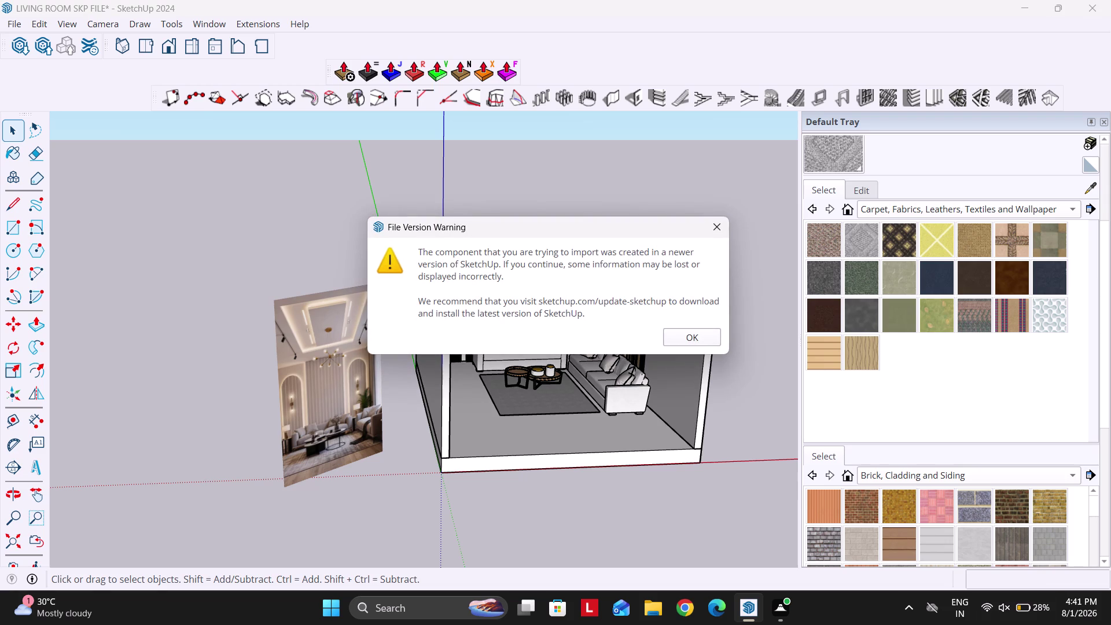
Dismiss the file version warning and place the bed set beside the room.
click(684, 324)
click(687, 330)
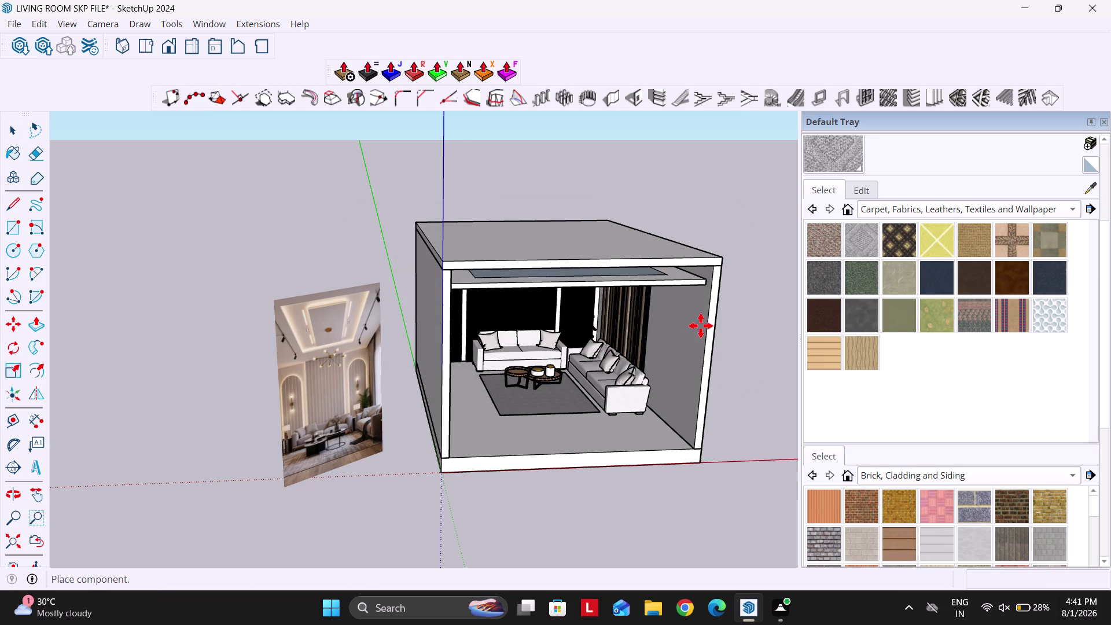
scroll(down, 3)
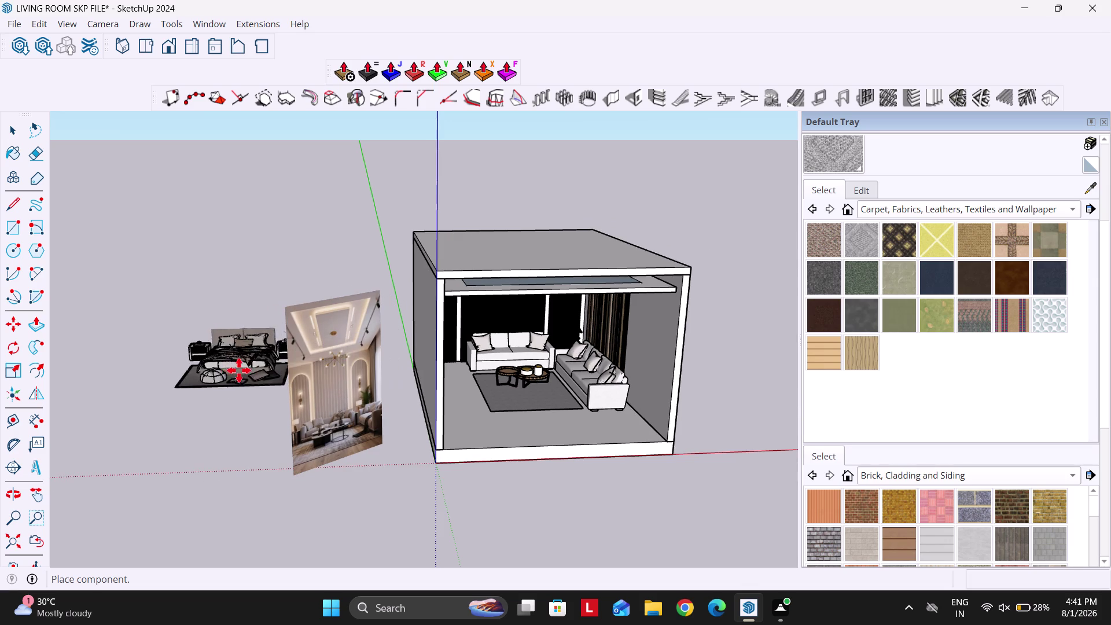
scroll(down, 3)
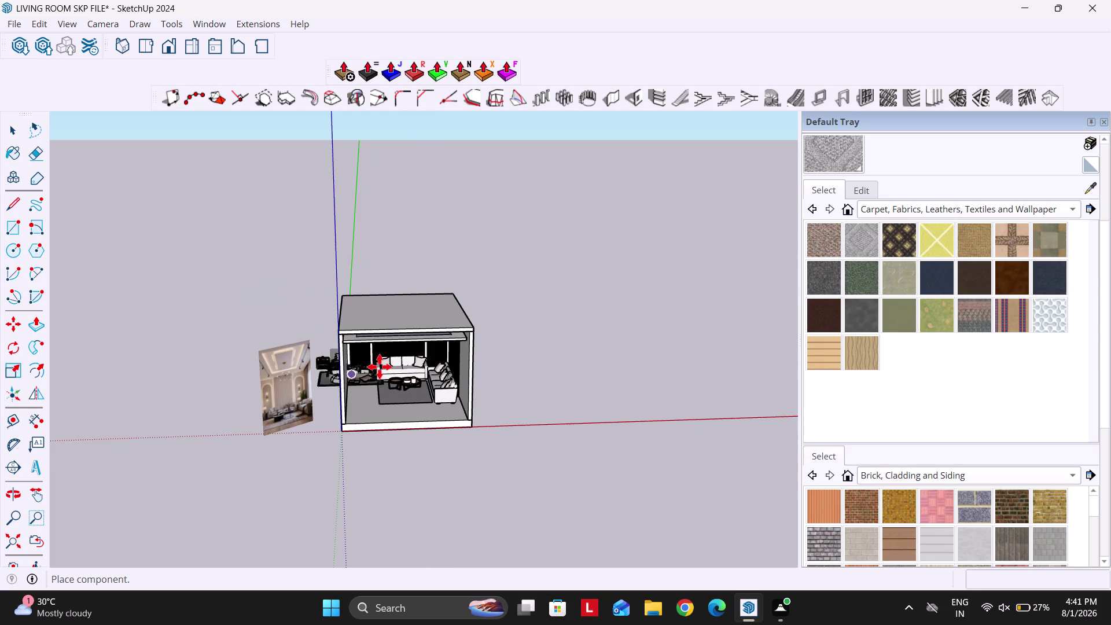
scroll(up, 3)
click(562, 372)
key(space)
Cut the right nightstand and its vase out of the bed set.
scroll(up, 3)
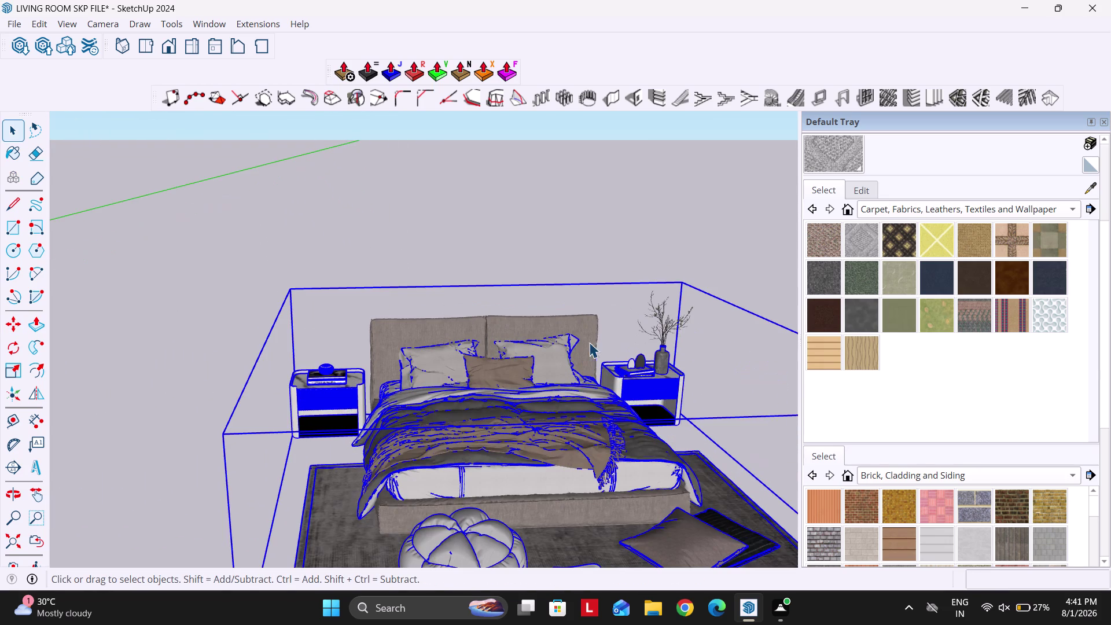
triple_click(625, 379)
scroll(up, 3)
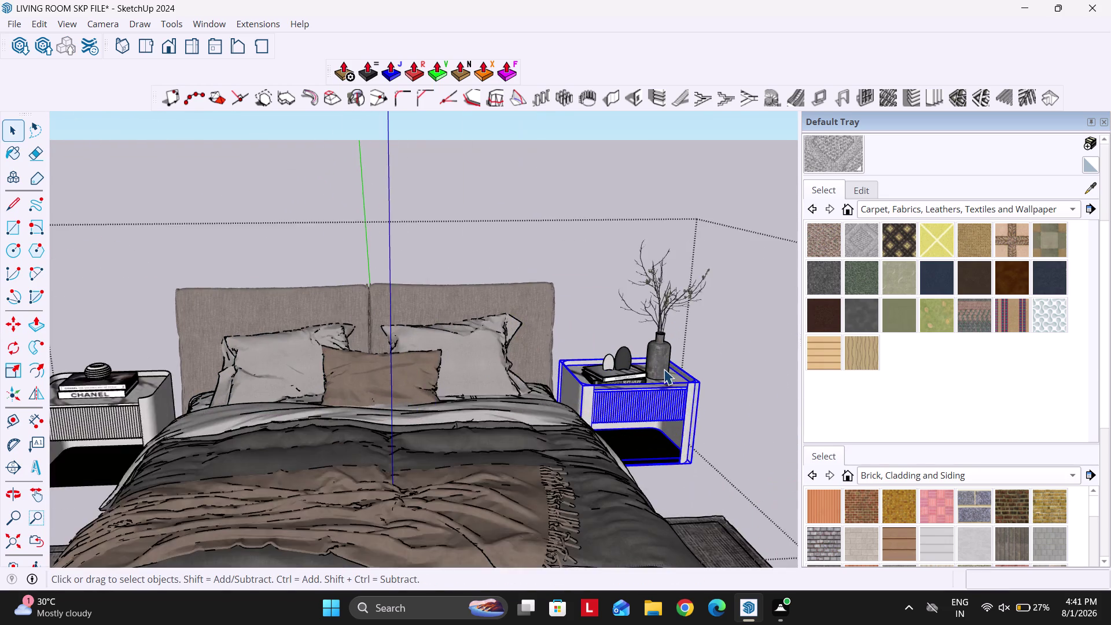
scroll(up, 3)
click(658, 365)
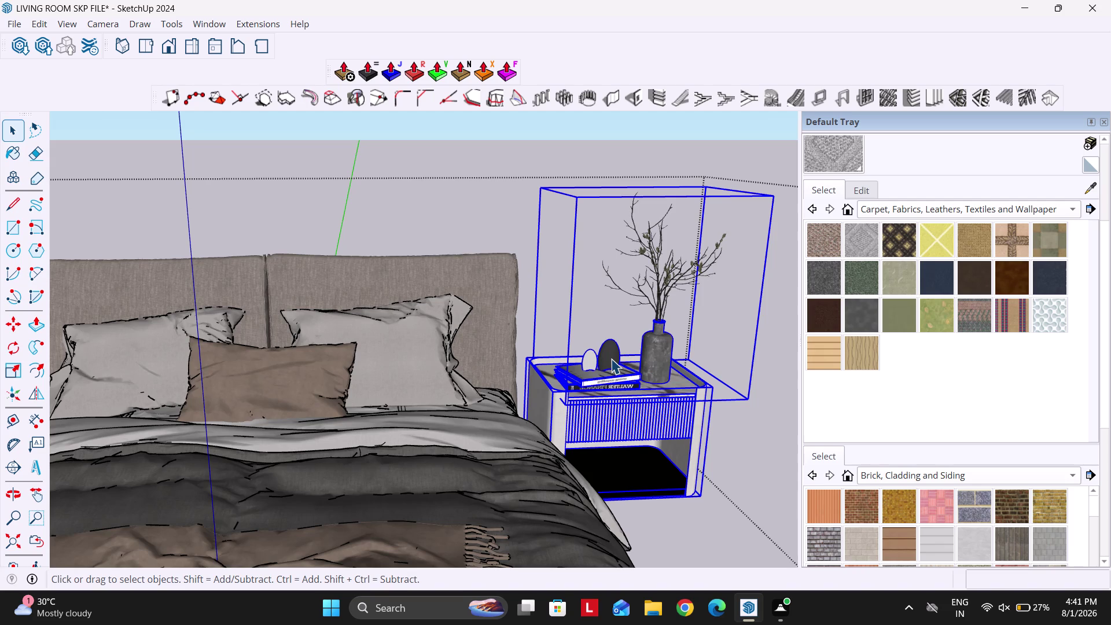
key(ctrl+x)
key(Escape)
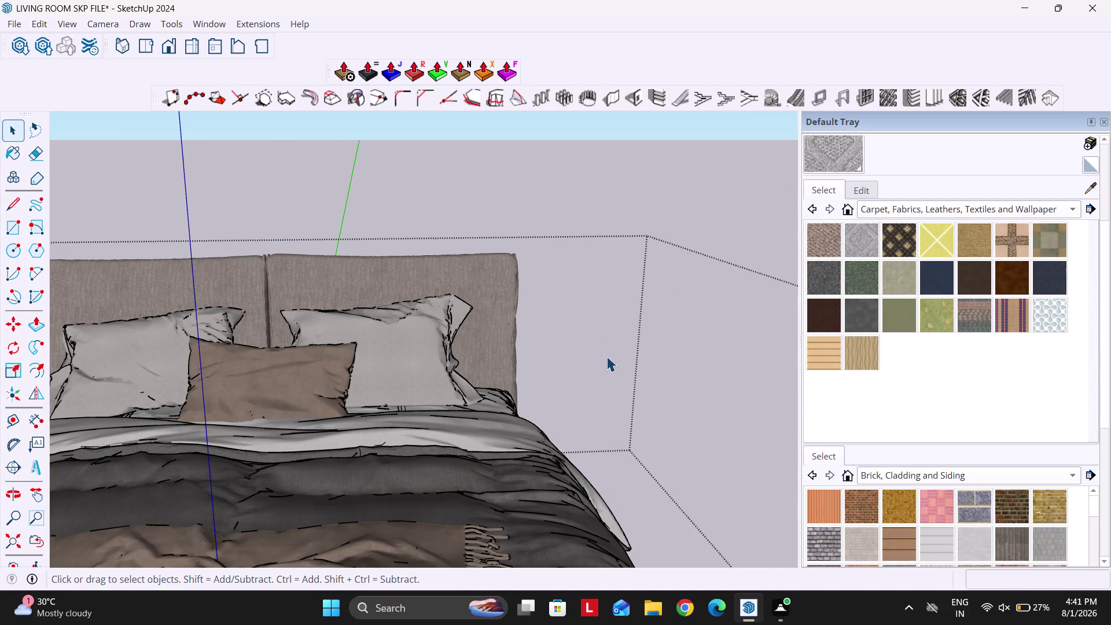
Exit the bed set group and paste the cut nightstand near the living room.
scroll(down, 3)
key(Escape)
key(Escape)
click(516, 372)
scroll(down, 3)
key(Delete)
scroll(down, 3)
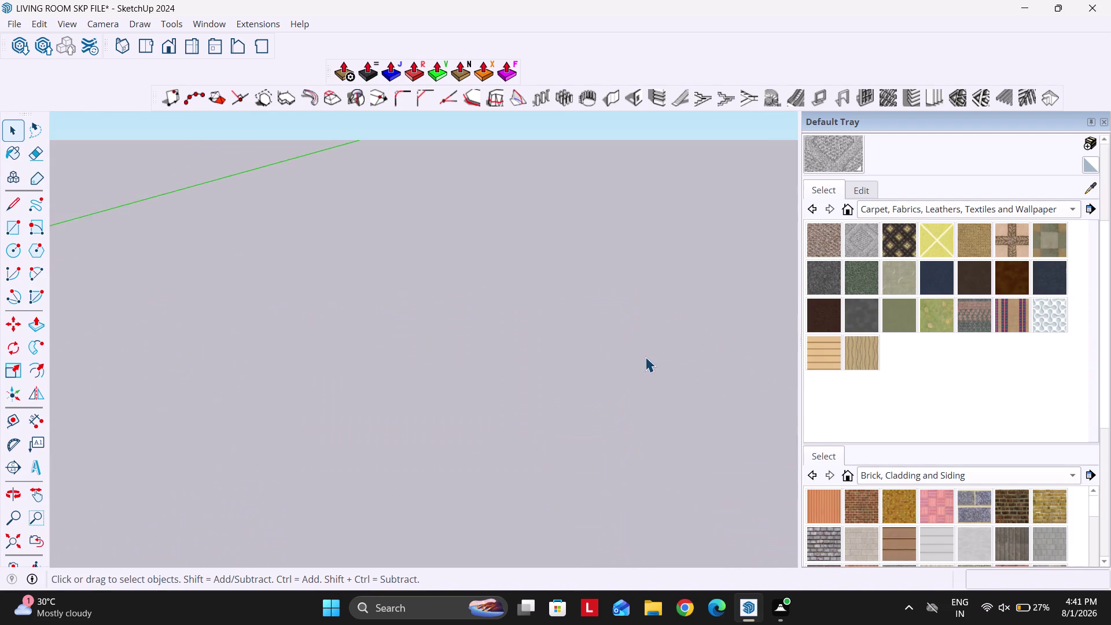
scroll(down, 3)
key(ctrl+v)
scroll(down, 3)
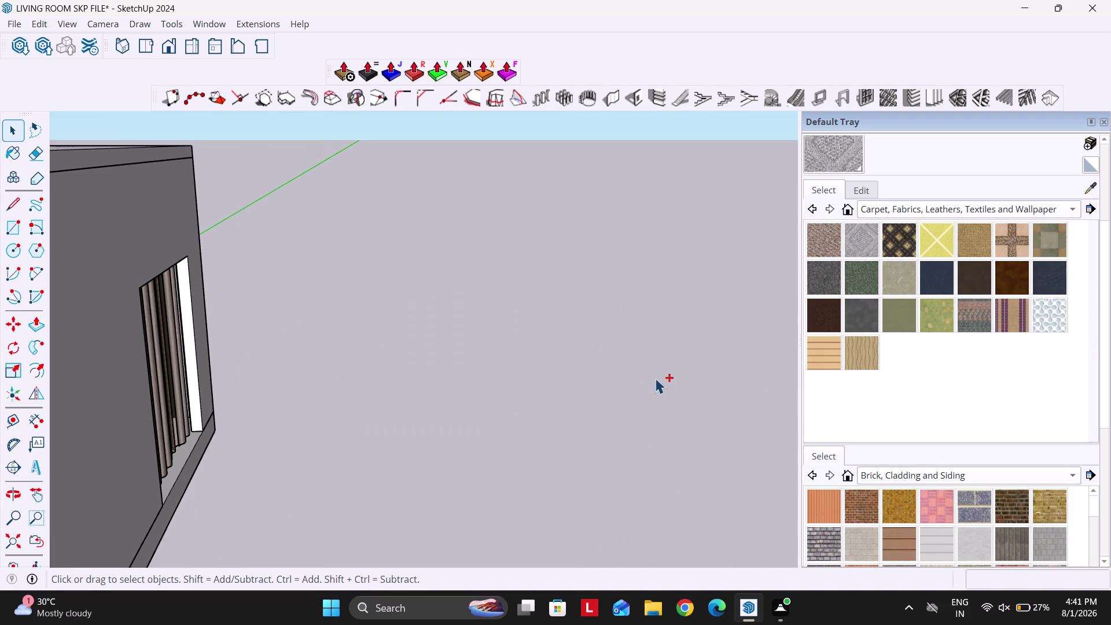
scroll(down, 3)
scroll(down, 3)
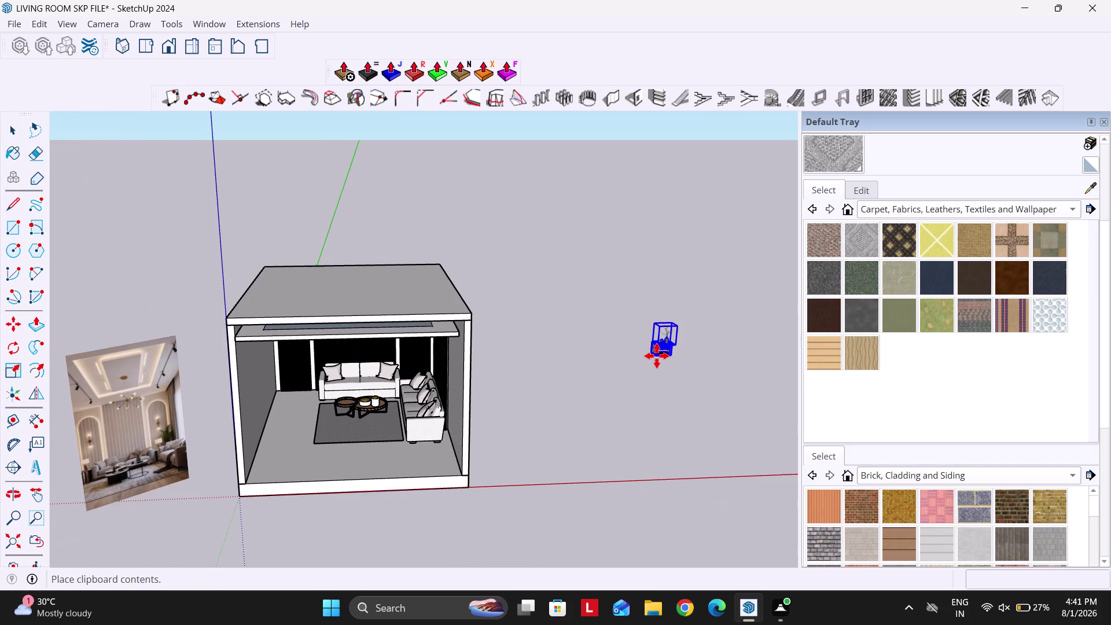
Nudge the nightstand slightly to the right beside the sofa arm.
scroll(down, 3)
scroll(up, 3)
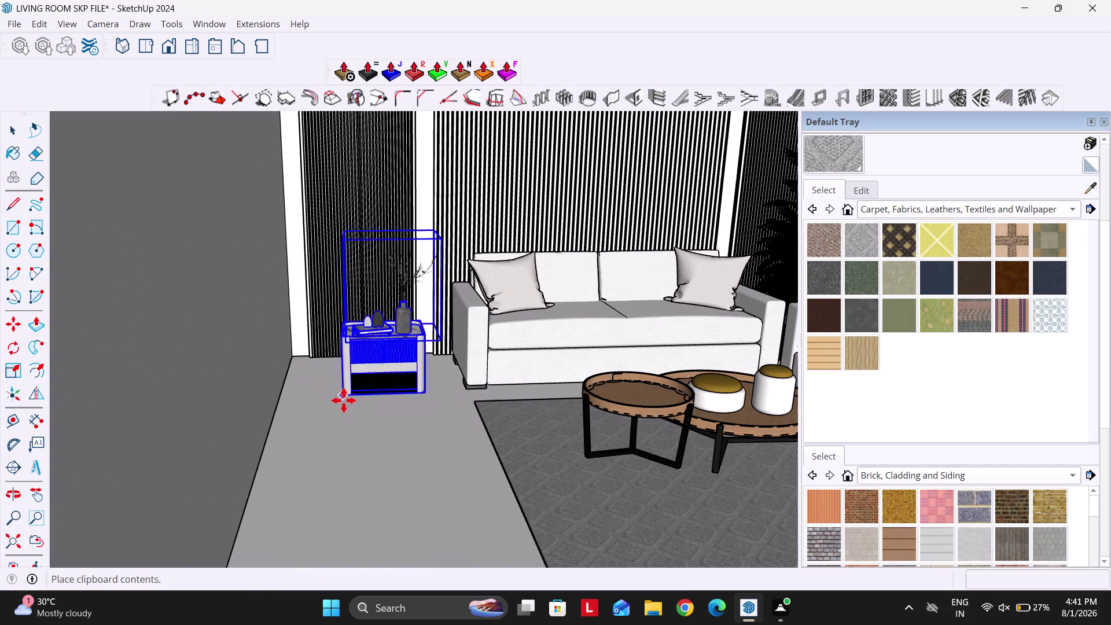
click(349, 405)
scroll(up, 3)
scroll(up, 3)
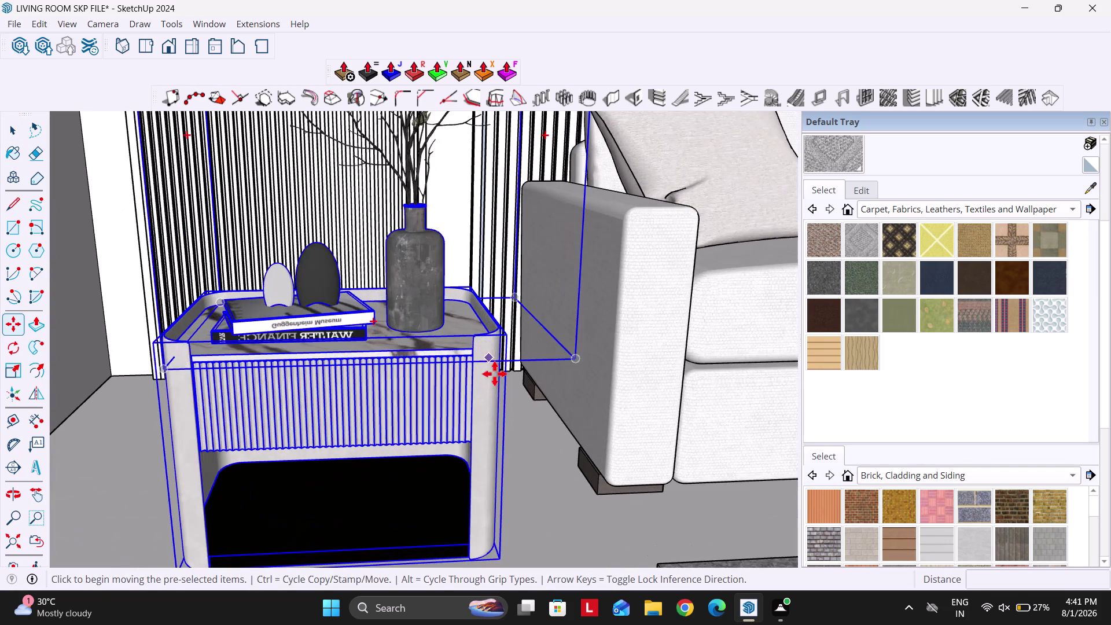
middle_drag(512, 432, 445, 398)
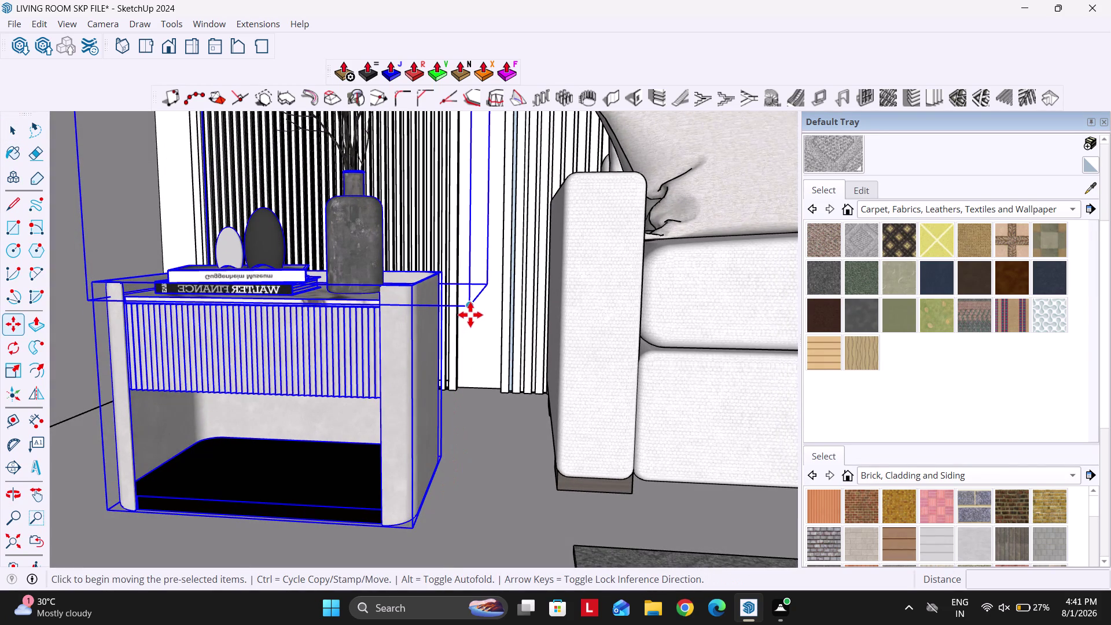
click(472, 313)
key(Right)
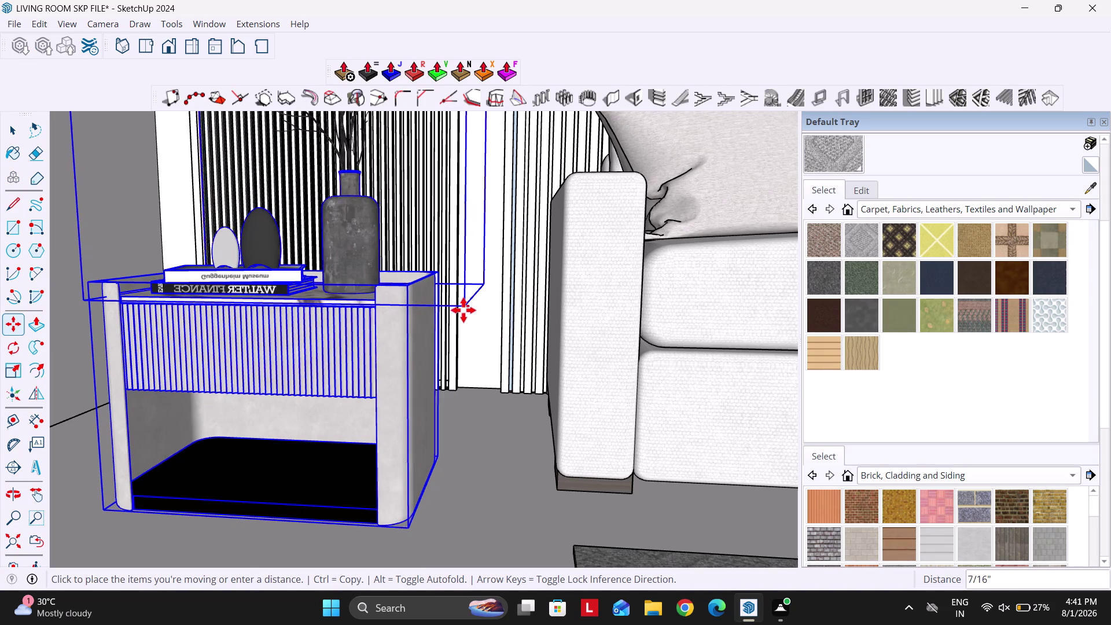
click(565, 263)
Move the vase to a new spot on the nightstand tabletop.
middle_drag(534, 273, 413, 420)
scroll(down, 3)
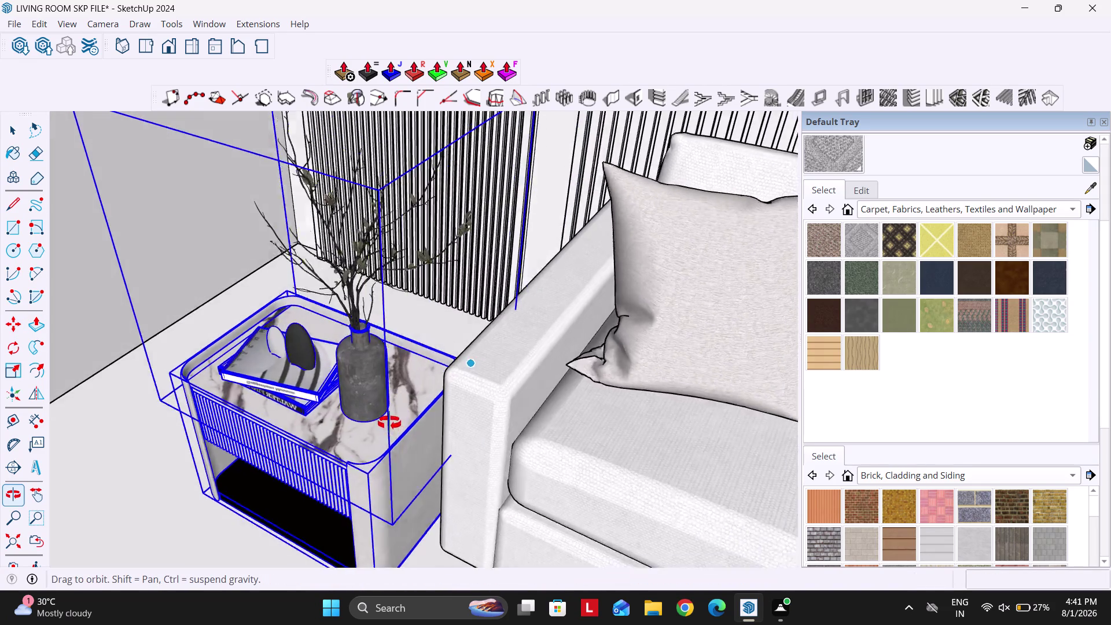
middle_drag(413, 420, 242, 460)
click(273, 358)
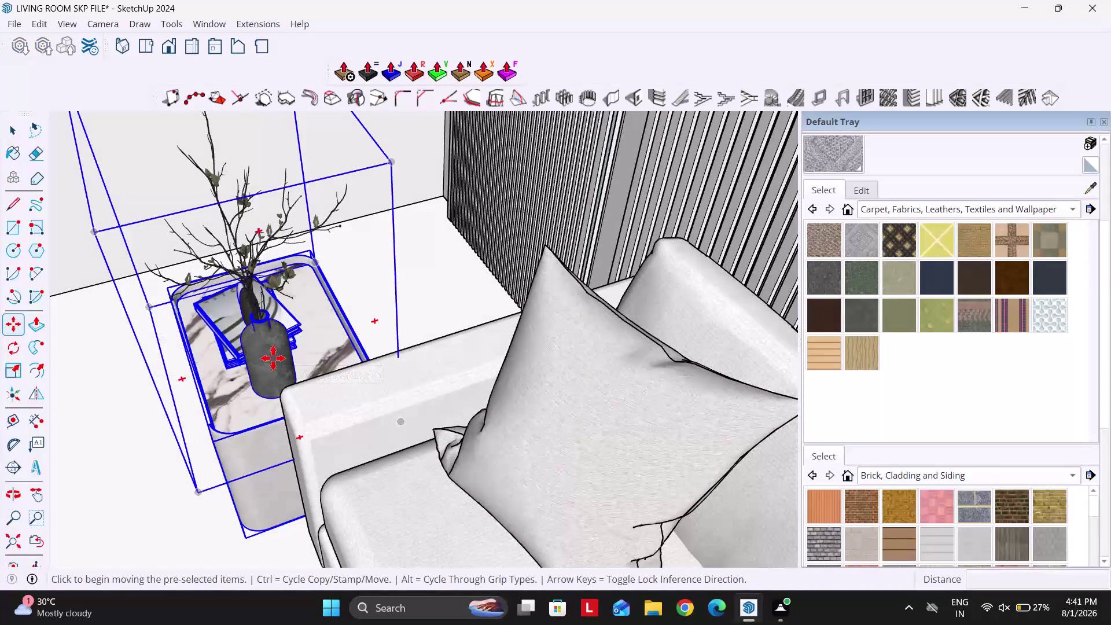
key(Left)
click(457, 328)
middle_drag(523, 322, 436, 341)
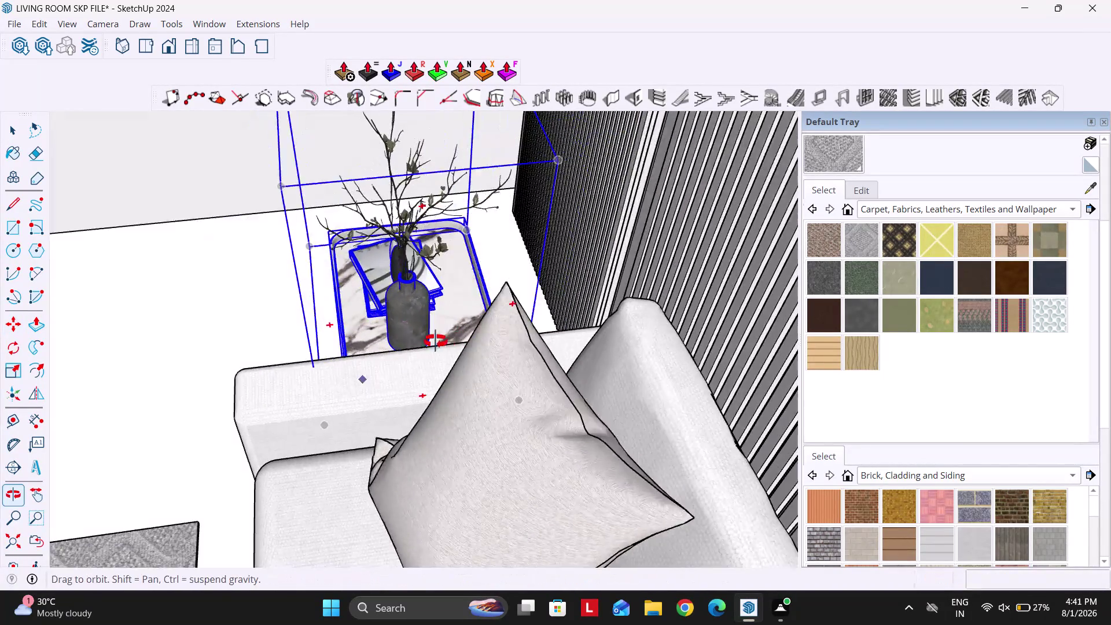
middle_drag(436, 341, 350, 358)
click(469, 299)
key(Left)
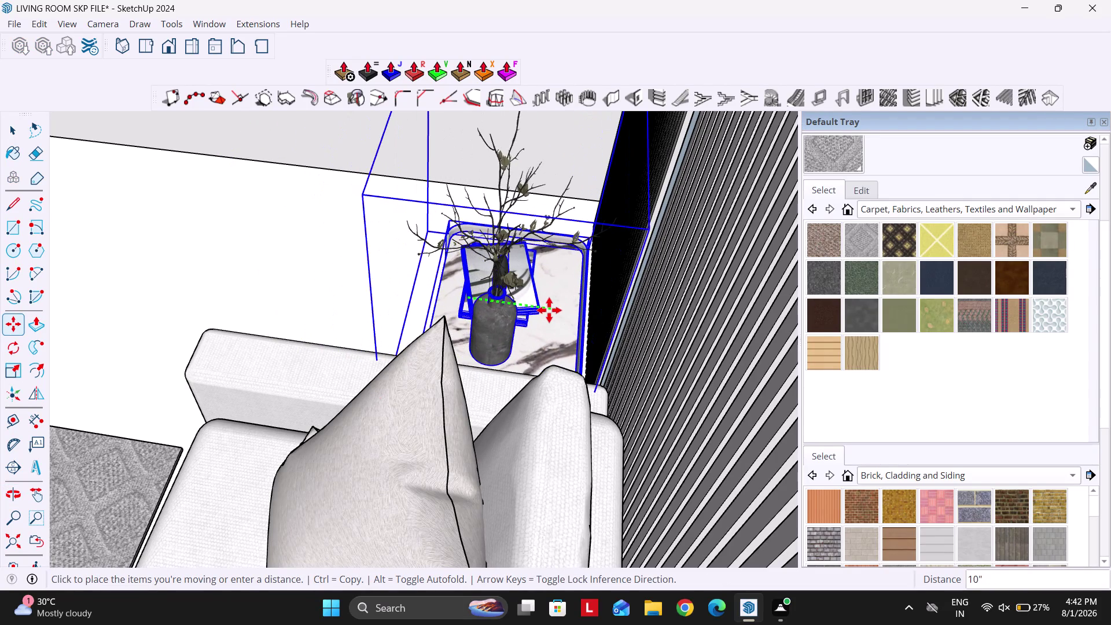
click(539, 311)
key(space)
Pull back to view the living room and delete the vase from the nightstand.
middle_drag(383, 332, 649, 258)
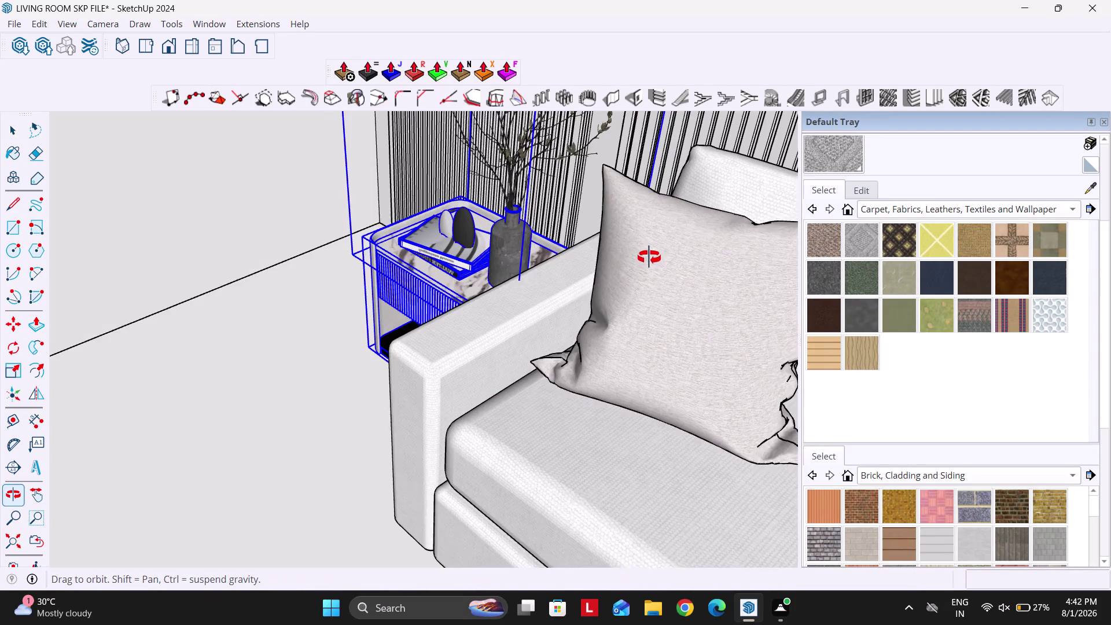
middle_drag(649, 257, 653, 257)
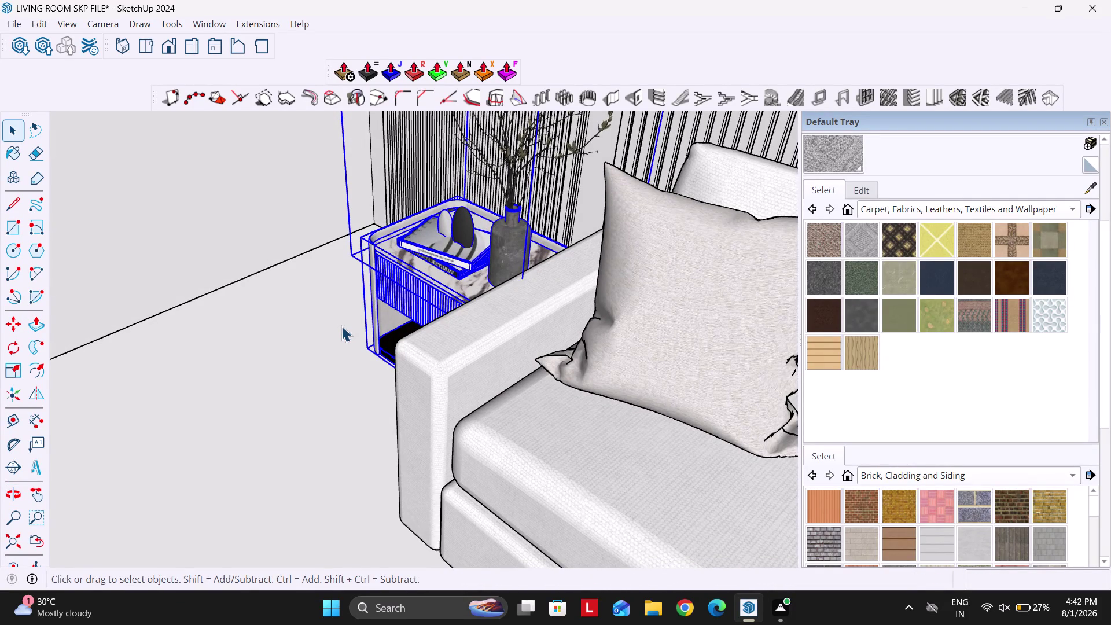
scroll(down, 3)
middle_drag(406, 310, 614, 225)
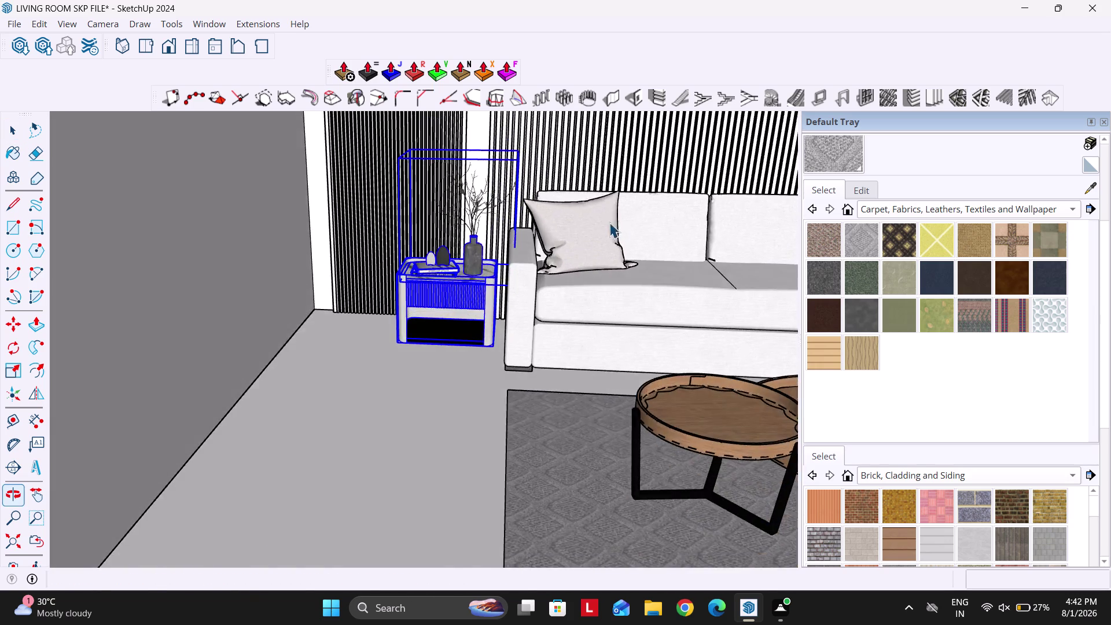
scroll(down, 3)
scroll(up, 3)
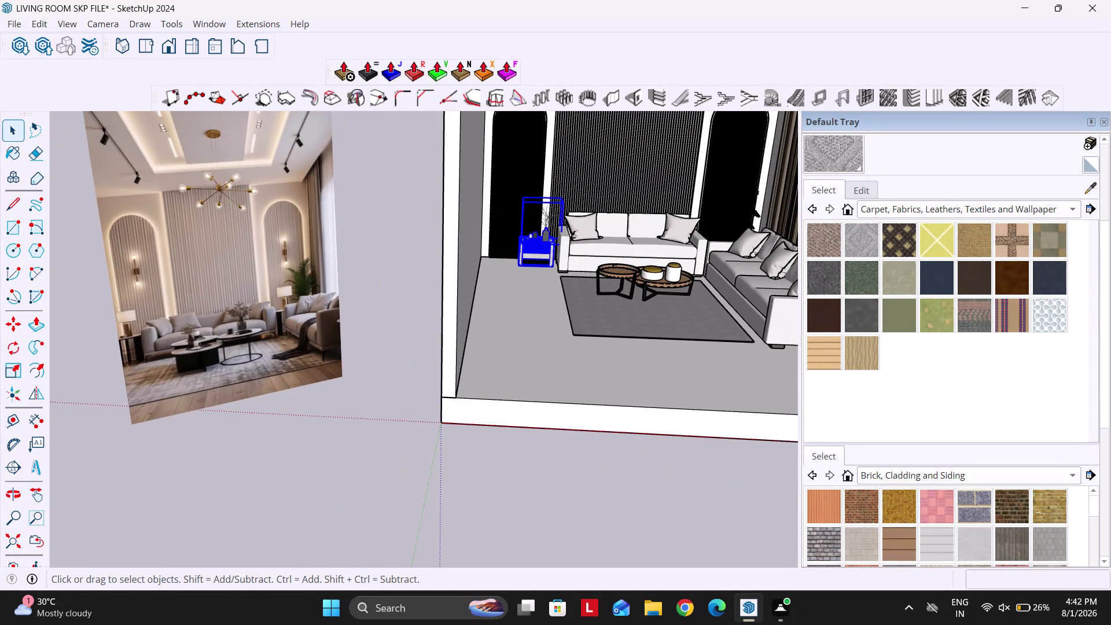
scroll(down, 3)
scroll(up, 3)
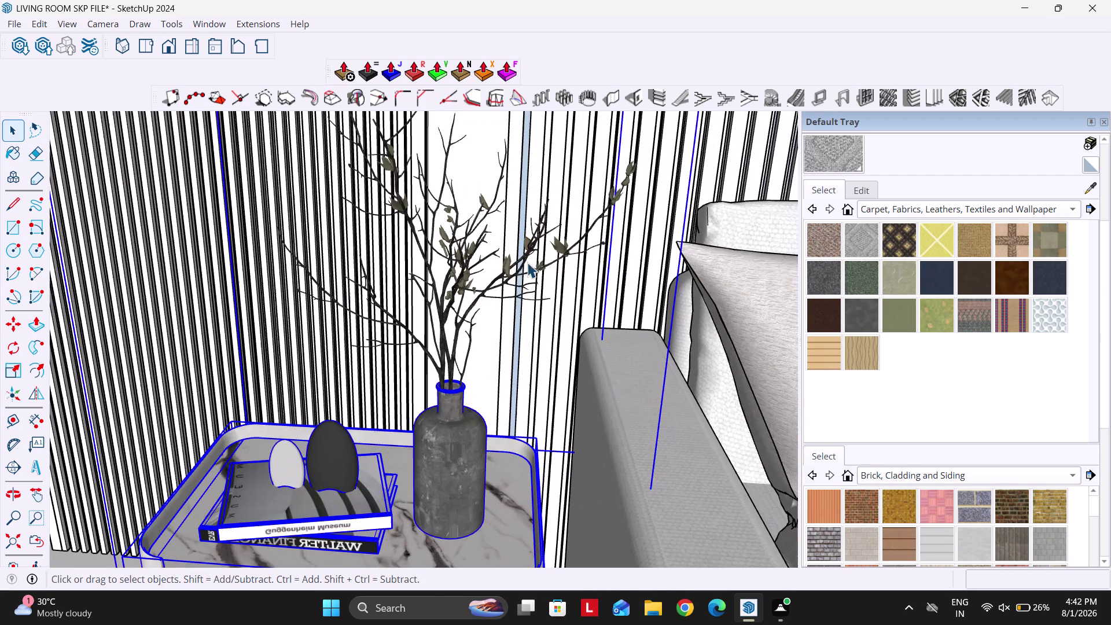
triple_click(447, 386)
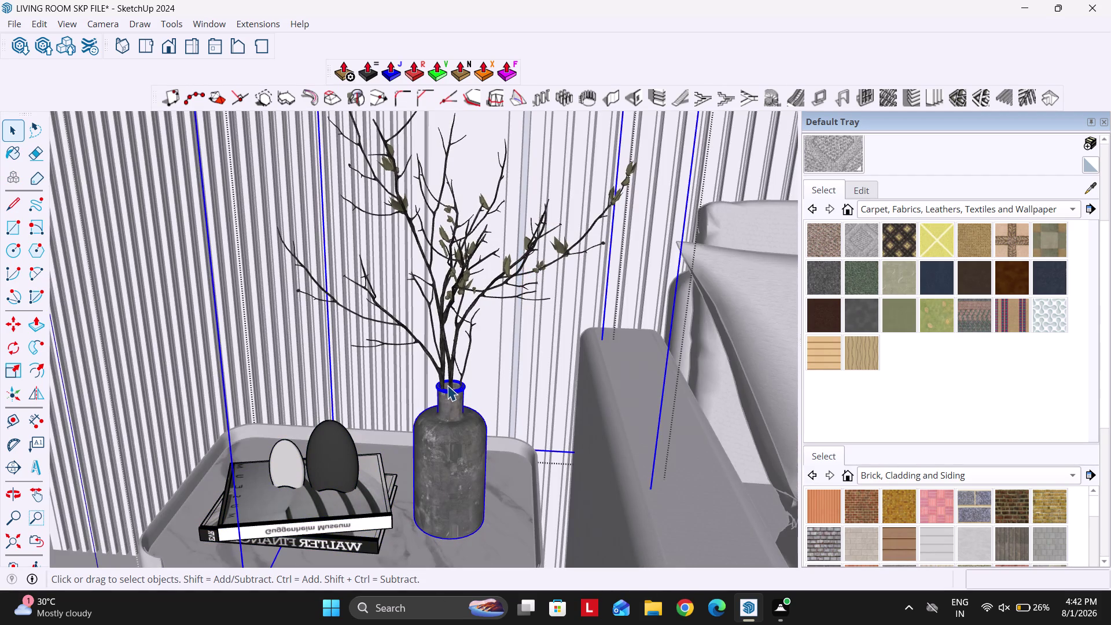
key(Delete)
Reposition the books and egg ornaments group on the nightstand top.
scroll(down, 3)
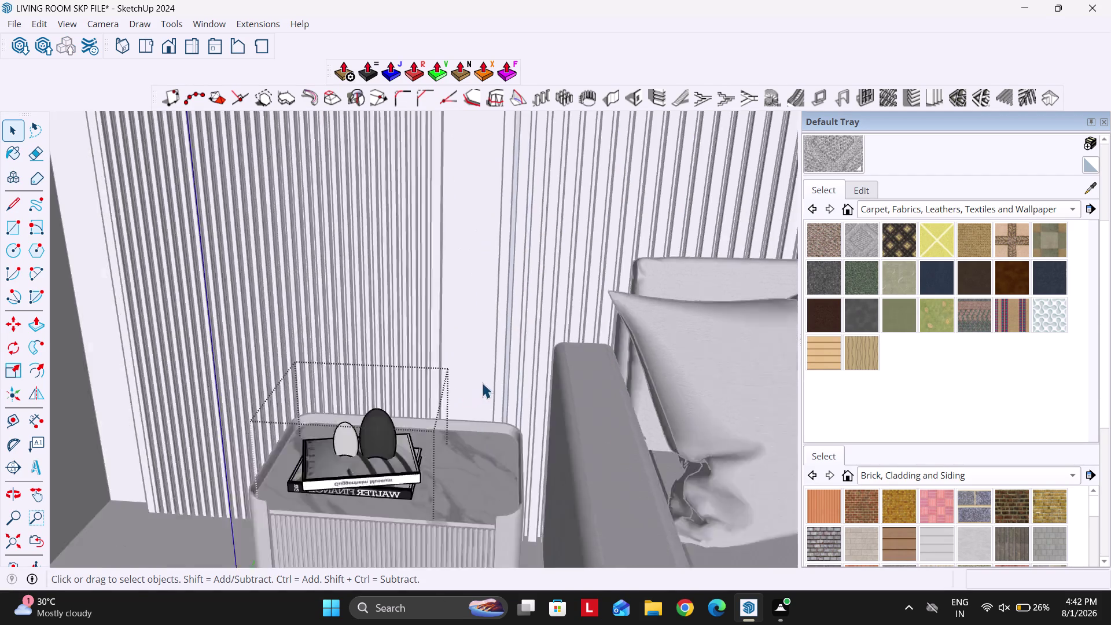
scroll(down, 3)
scroll(up, 3)
key(Escape)
key(Escape)
double_click(420, 424)
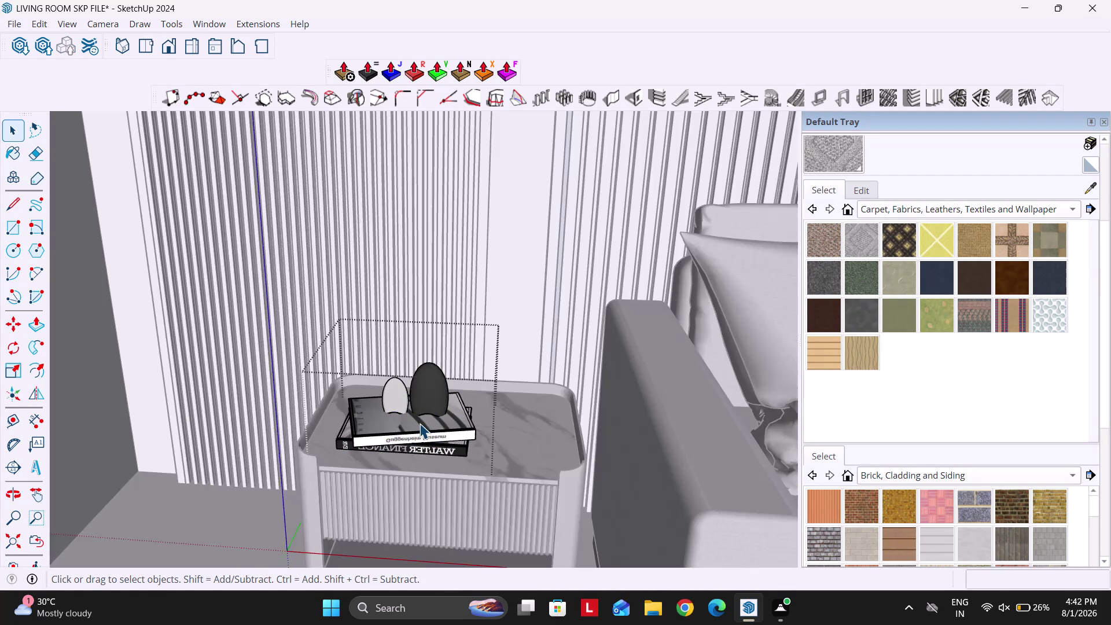
key(Escape)
click(419, 423)
key(m)
click(419, 423)
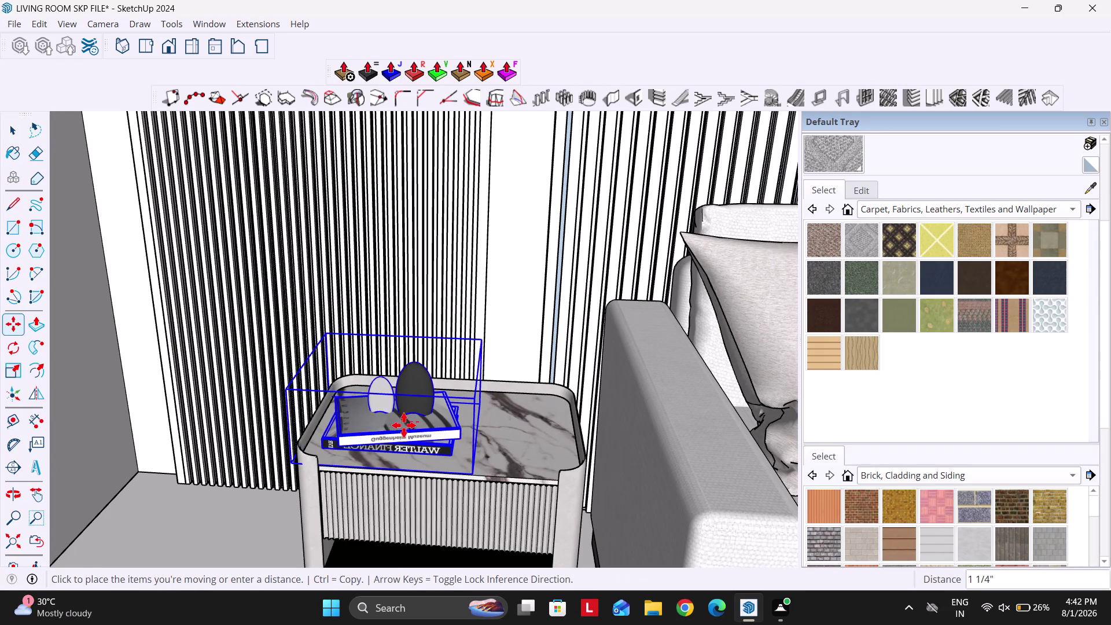
click(399, 426)
key(space)
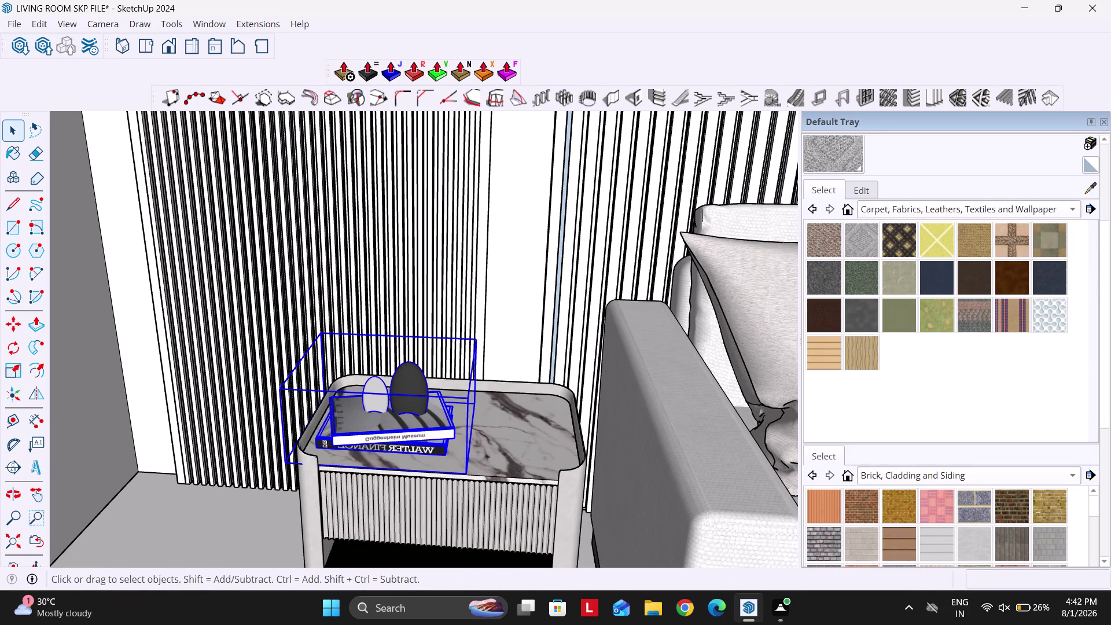
key(Escape)
click(23, 45)
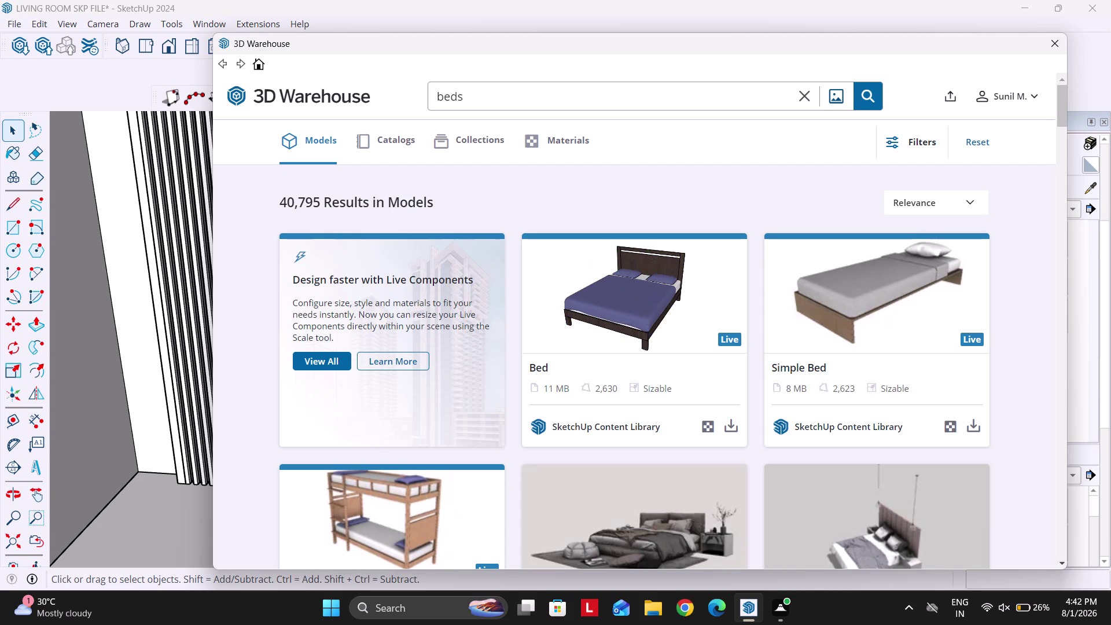
Search 3D Warehouse for 'table lamp' in place of 'beds'.
drag(480, 96, 395, 96)
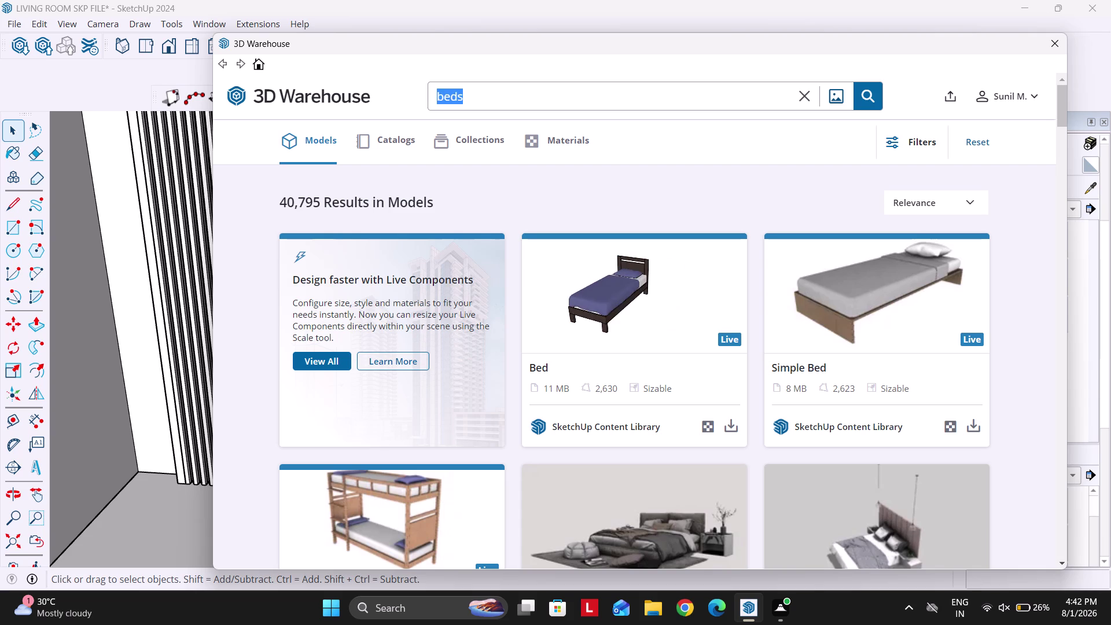
text(table)
key(space)
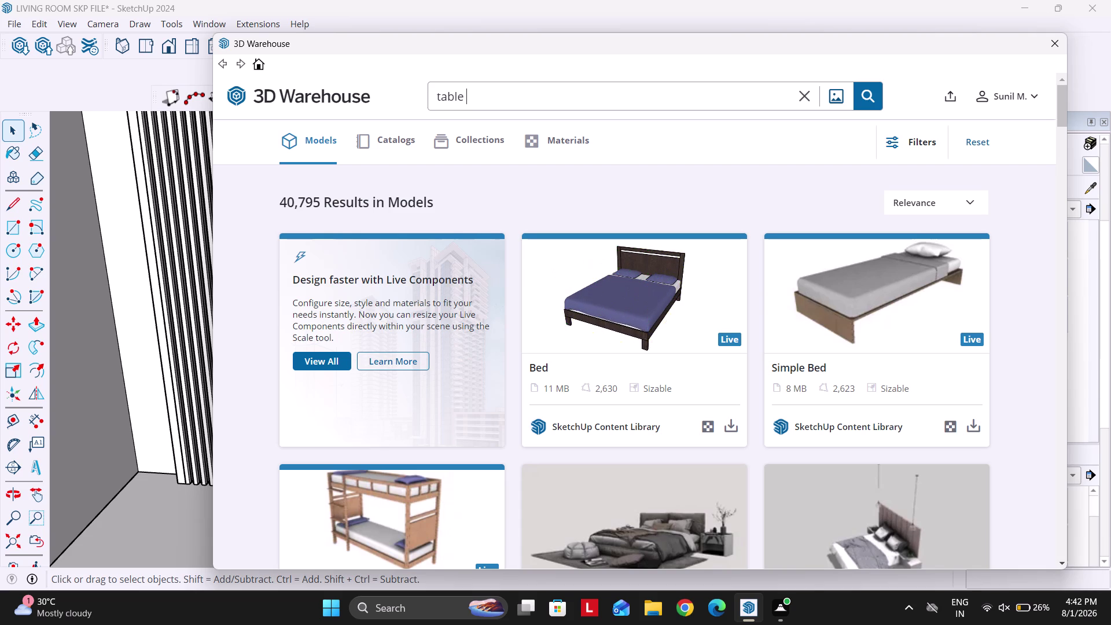
text(lamp)
key(Return)
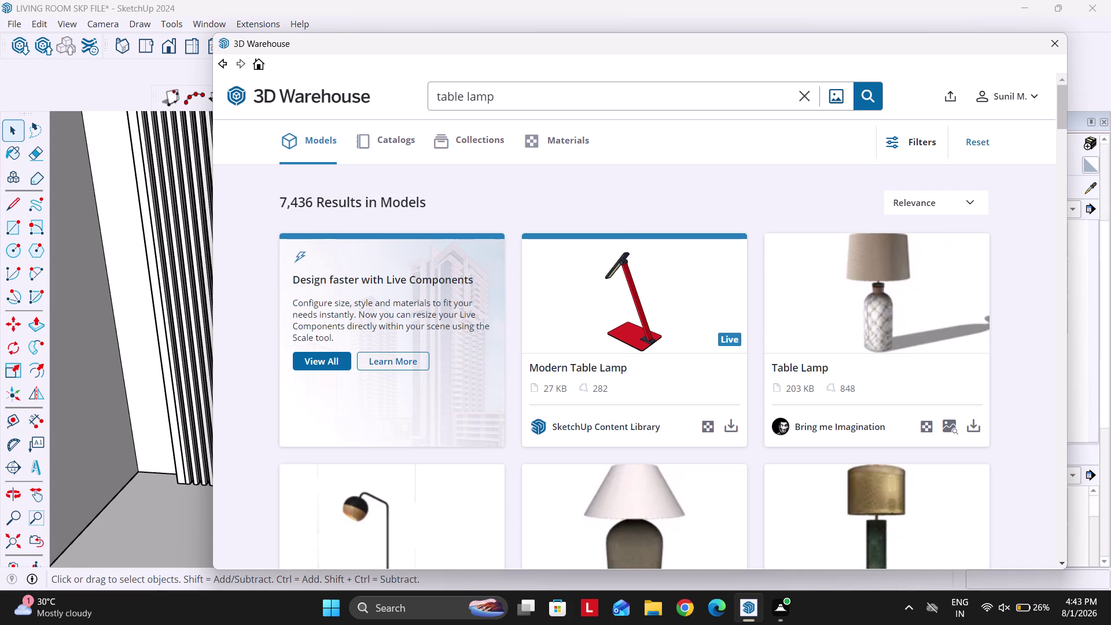
Scroll down and back up through the table lamp results.
scroll(down, 3)
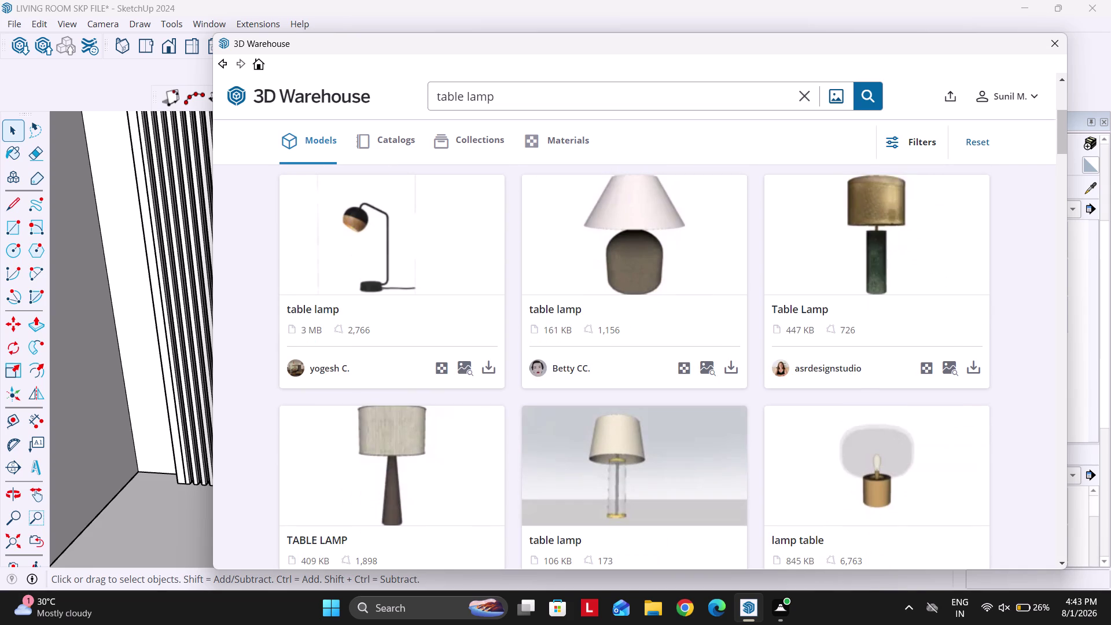
scroll(down, 3)
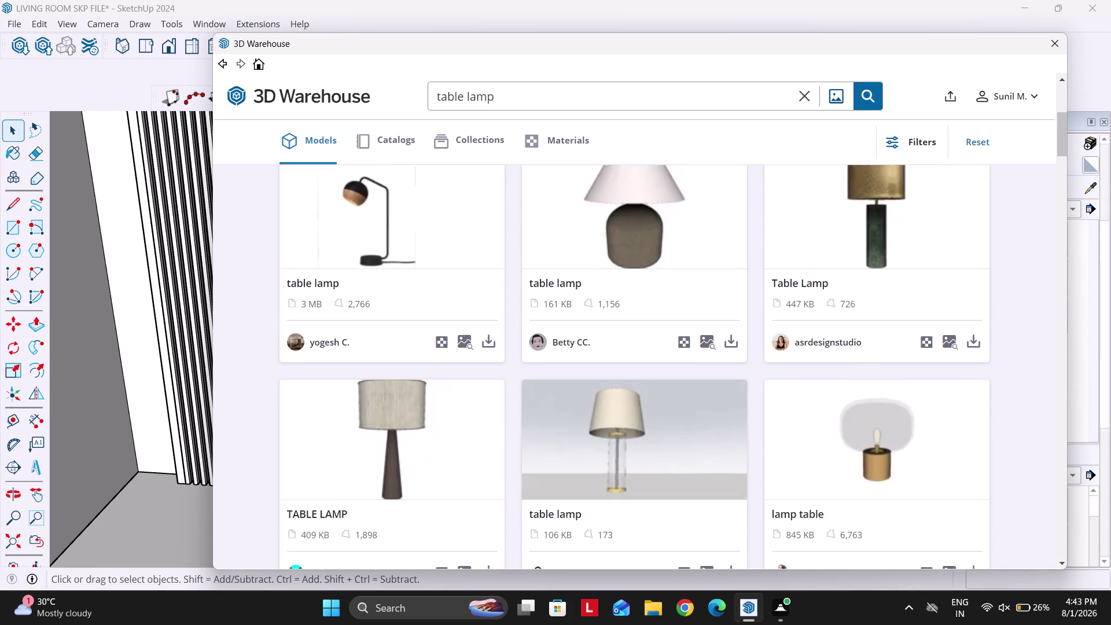
scroll(down, 3)
scroll(down, 3)
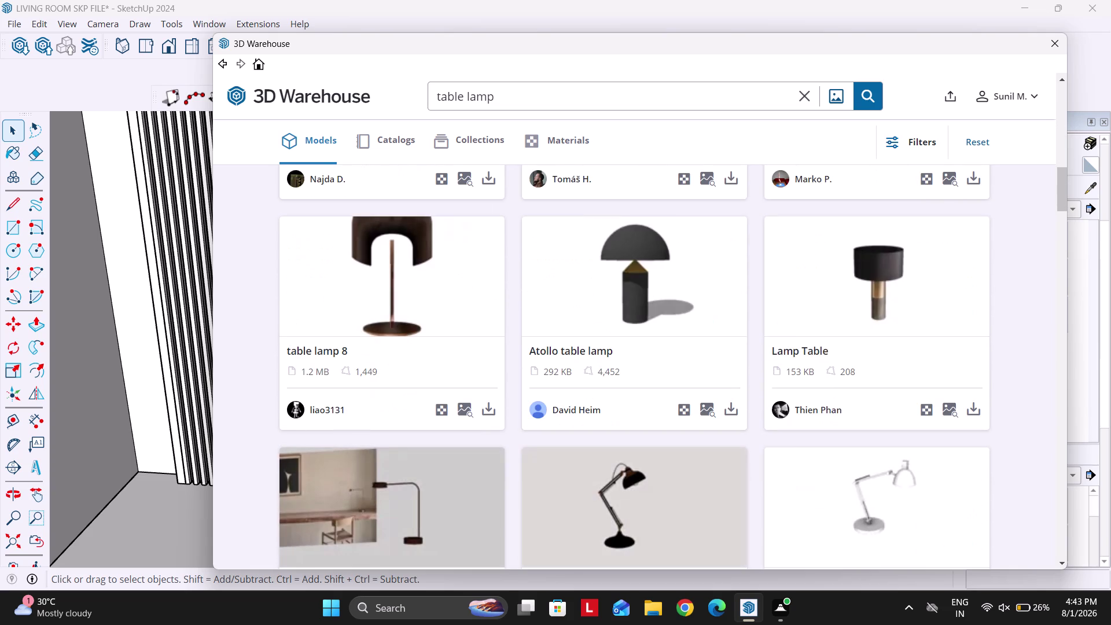
scroll(down, 3)
scroll(down, 3)
scroll(down, 3)
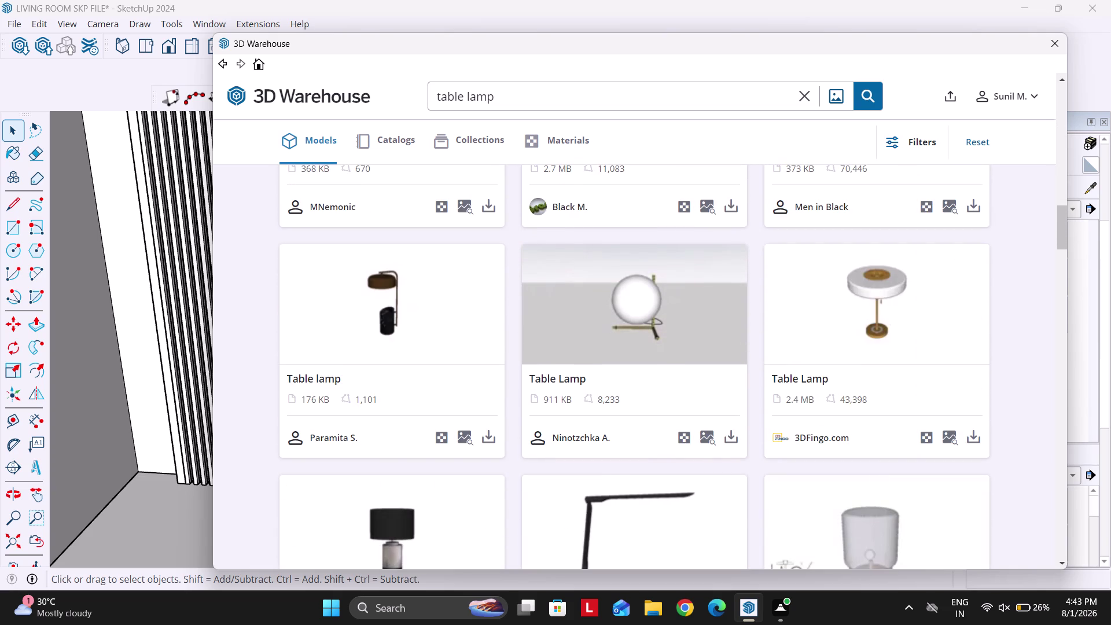
scroll(down, 3)
scroll(up, 3)
scroll(up, 3)
scroll(up, 3)
scroll(up, 3)
scroll(up, 3)
scroll(up, 3)
key(F6)
scroll(up, 3)
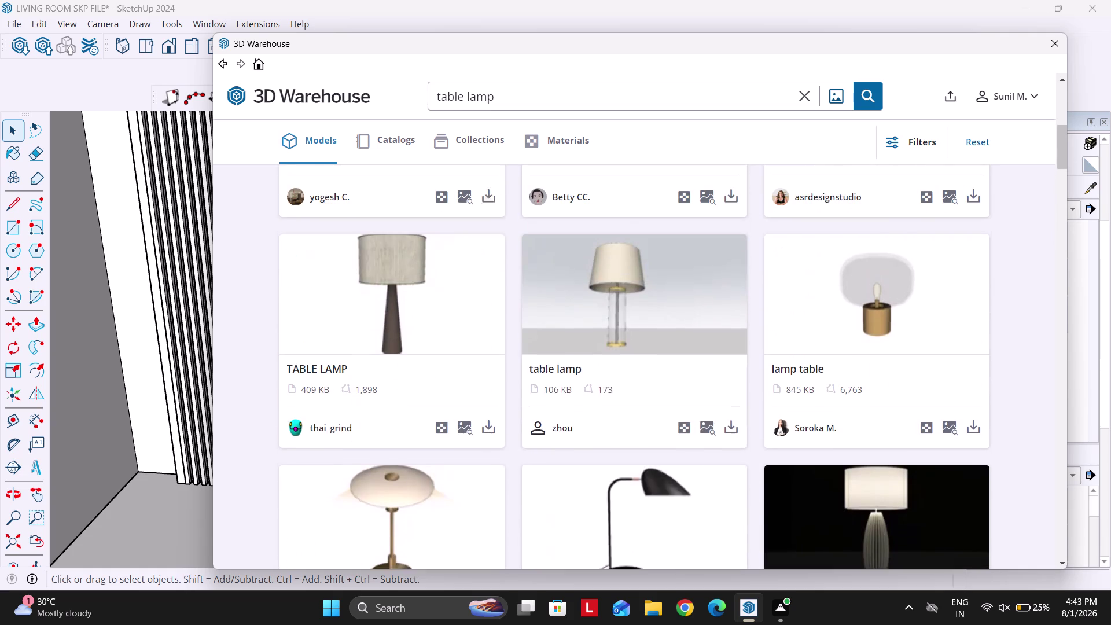
scroll(down, 3)
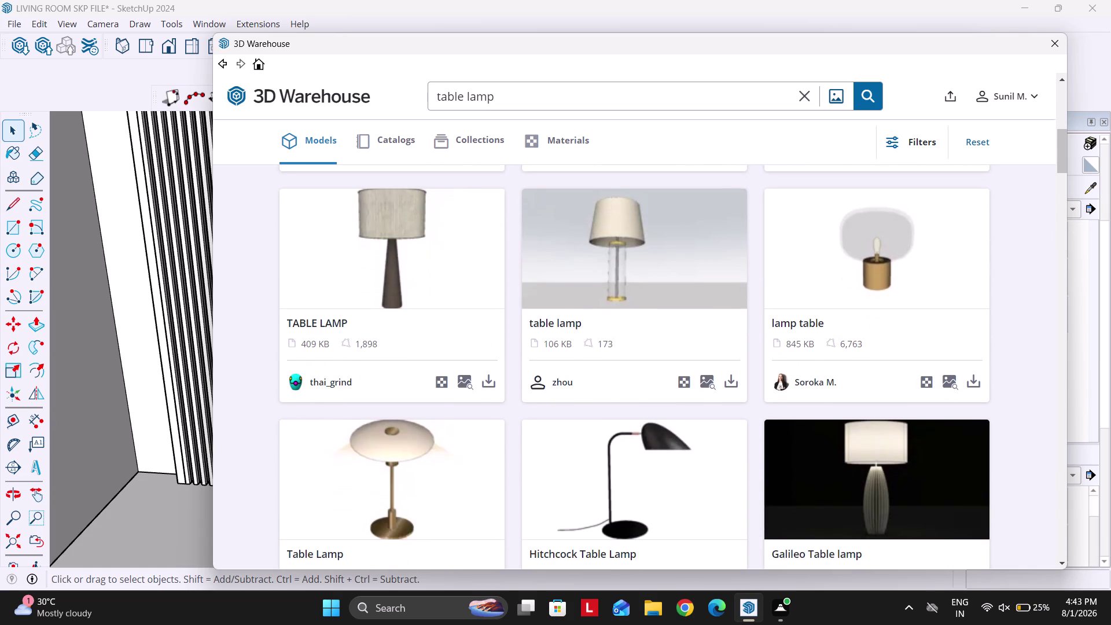
scroll(up, 3)
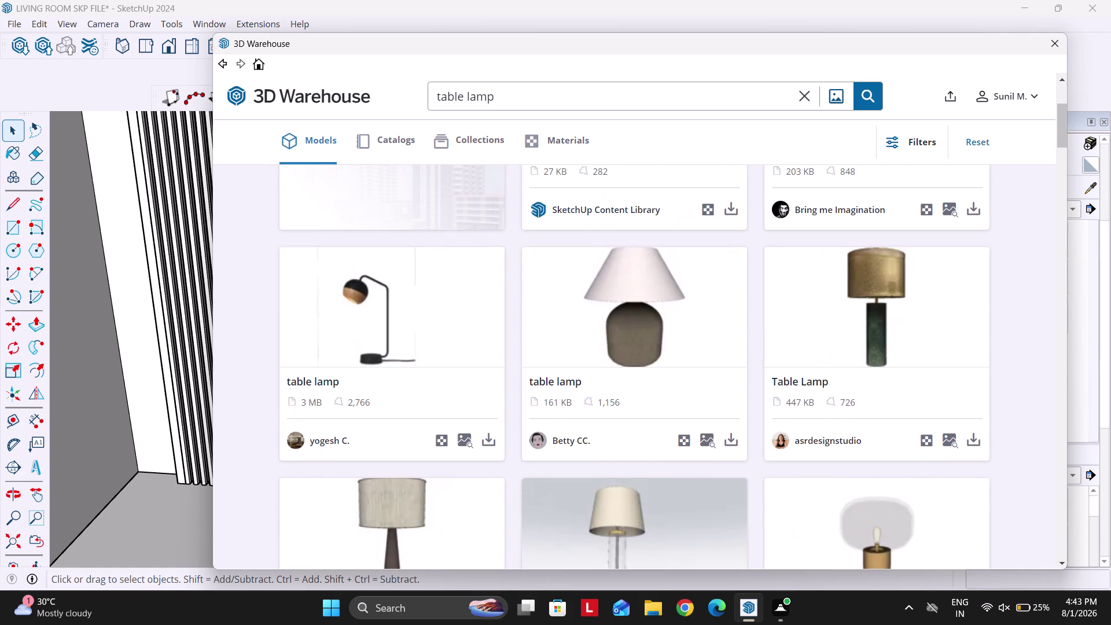